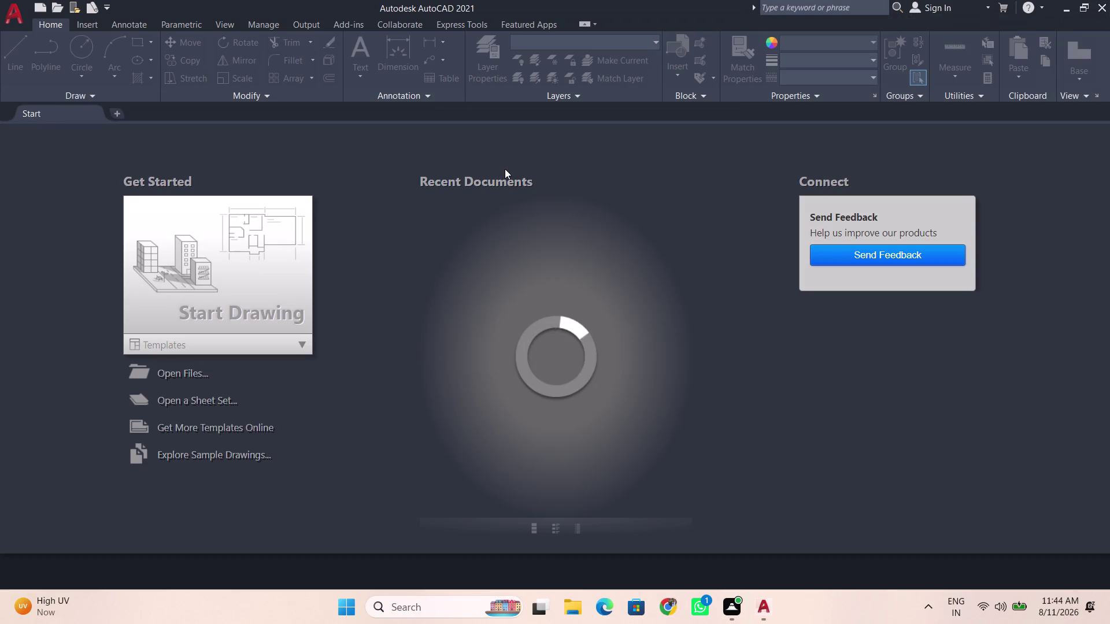
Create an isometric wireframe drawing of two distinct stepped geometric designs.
Open a blank drawing and cycle the isoplane through Top, Right and Left with F5.
double_click(224, 276)
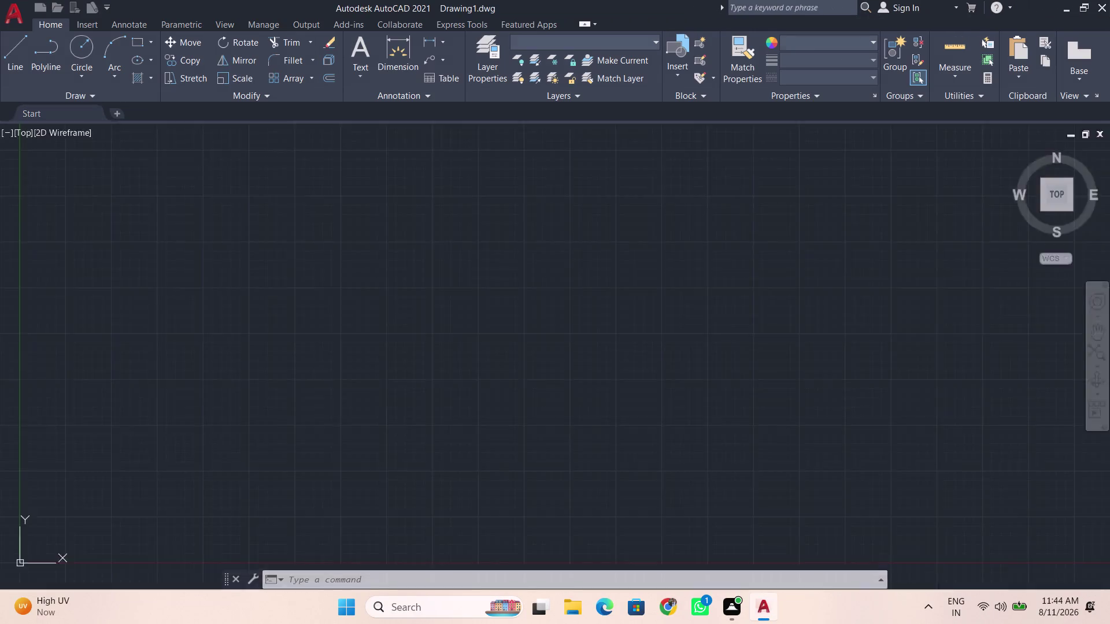
scroll(down, 3)
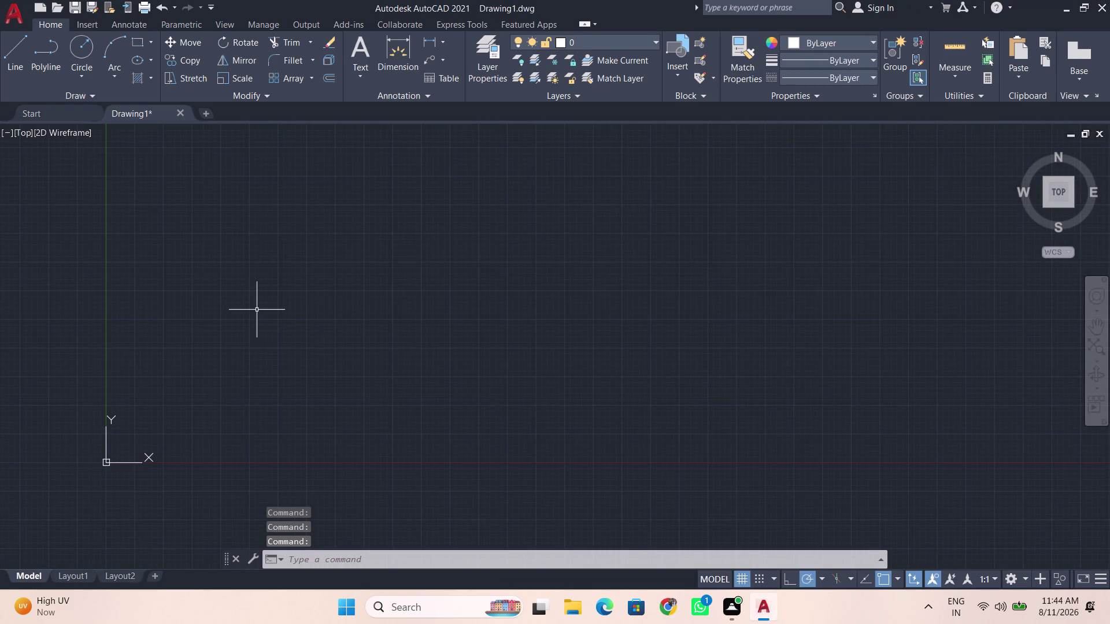
key(F5)
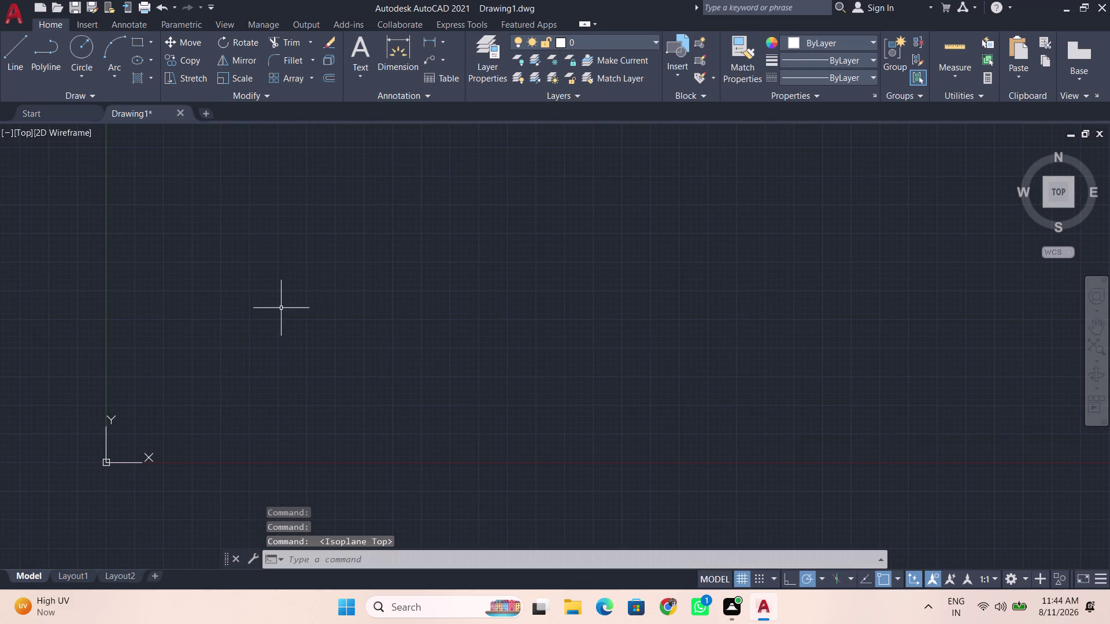
scroll(down, 3)
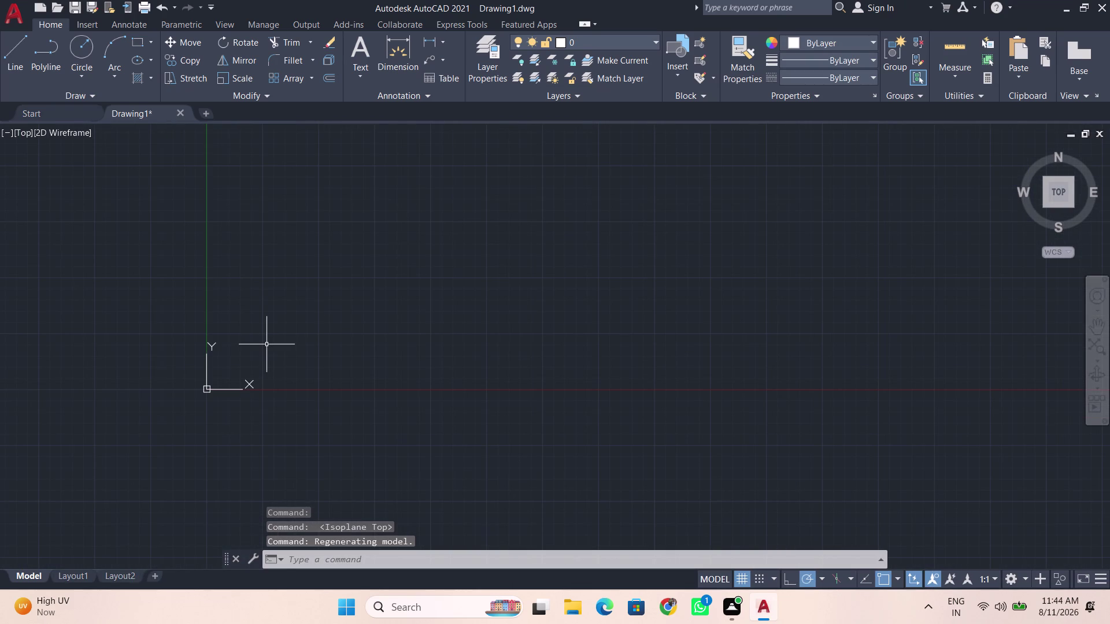
key(F5)
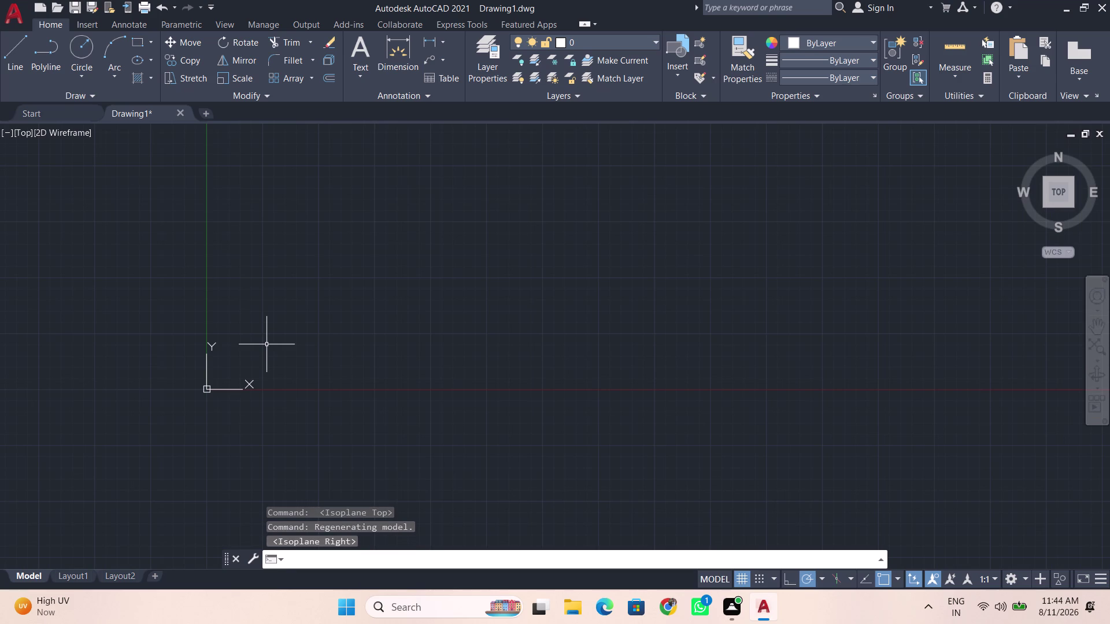
scroll(down, 3)
scroll(up, 3)
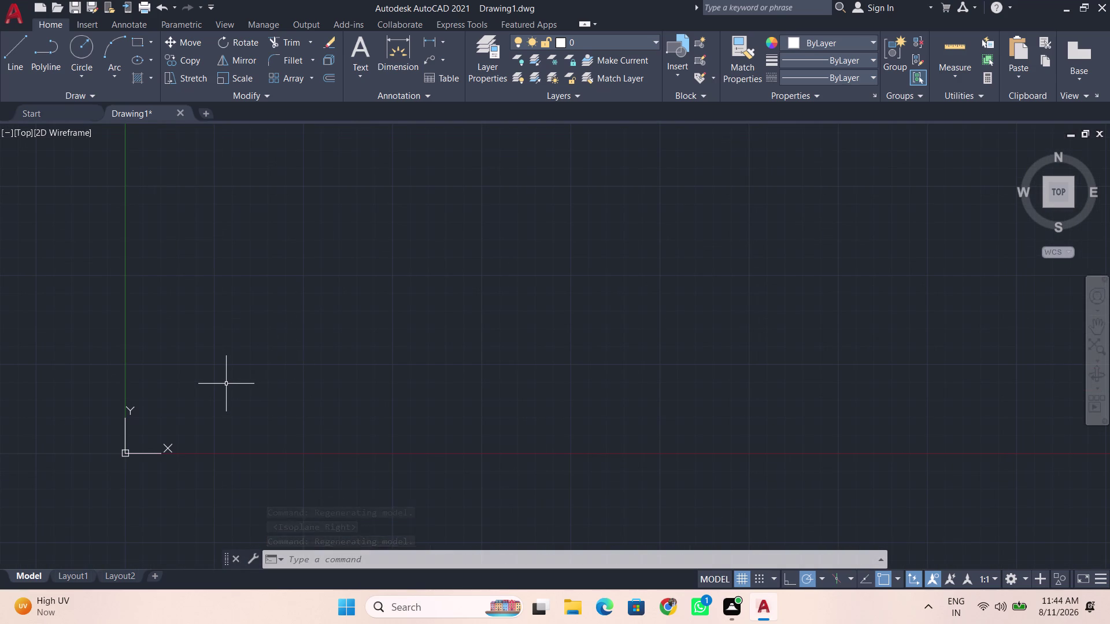
key(F5)
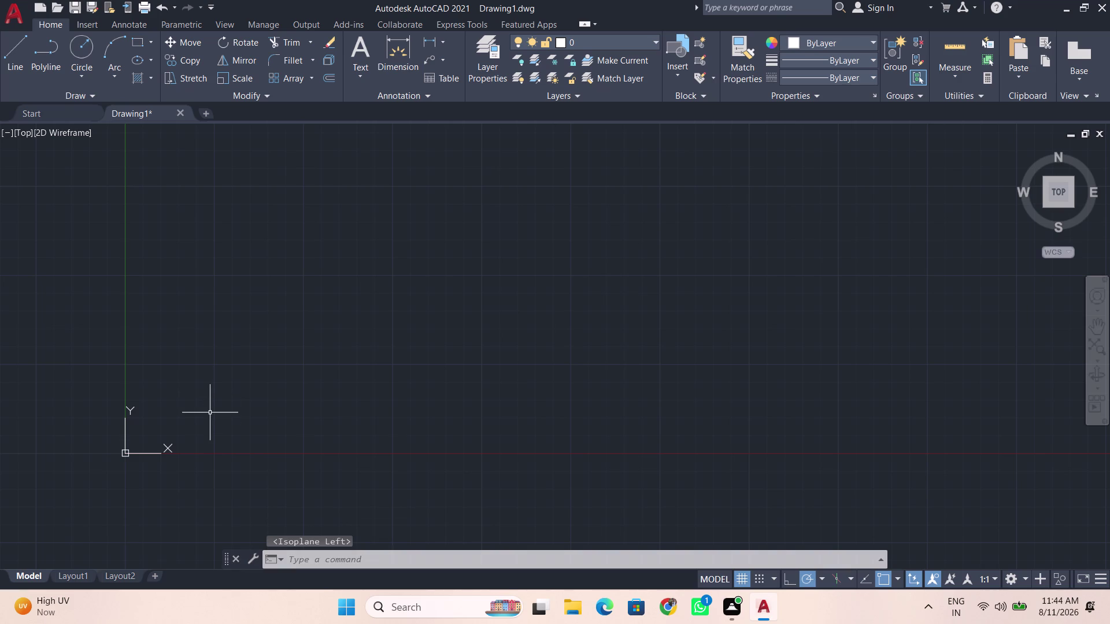
Start a trial line, turn Ortho on, cycle the isoplanes, then cancel the line.
key(l)
key(Return)
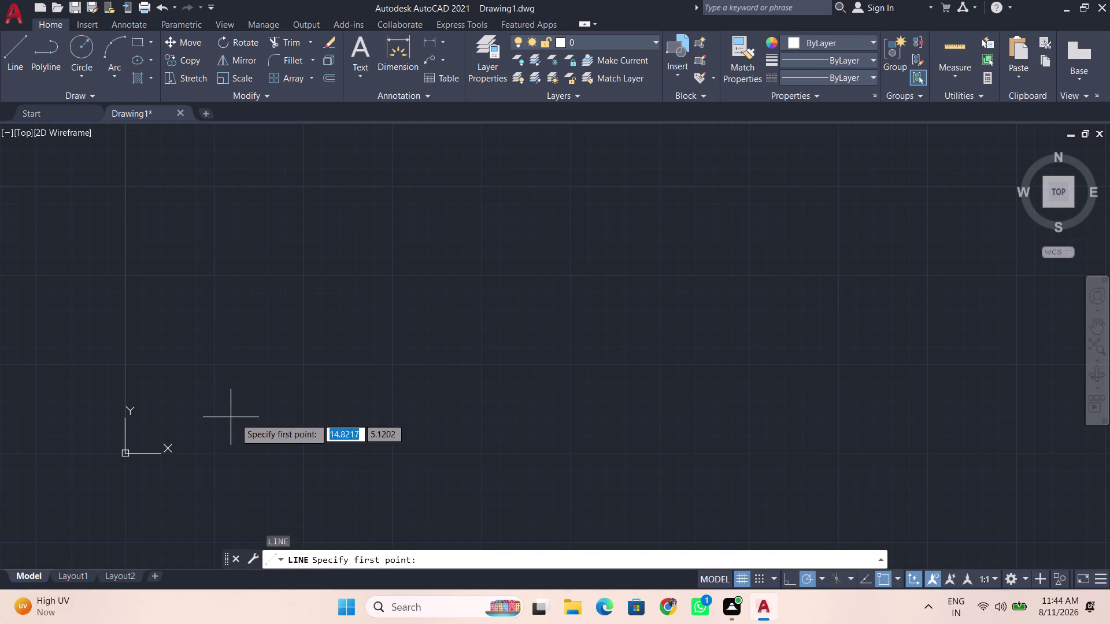
click(237, 384)
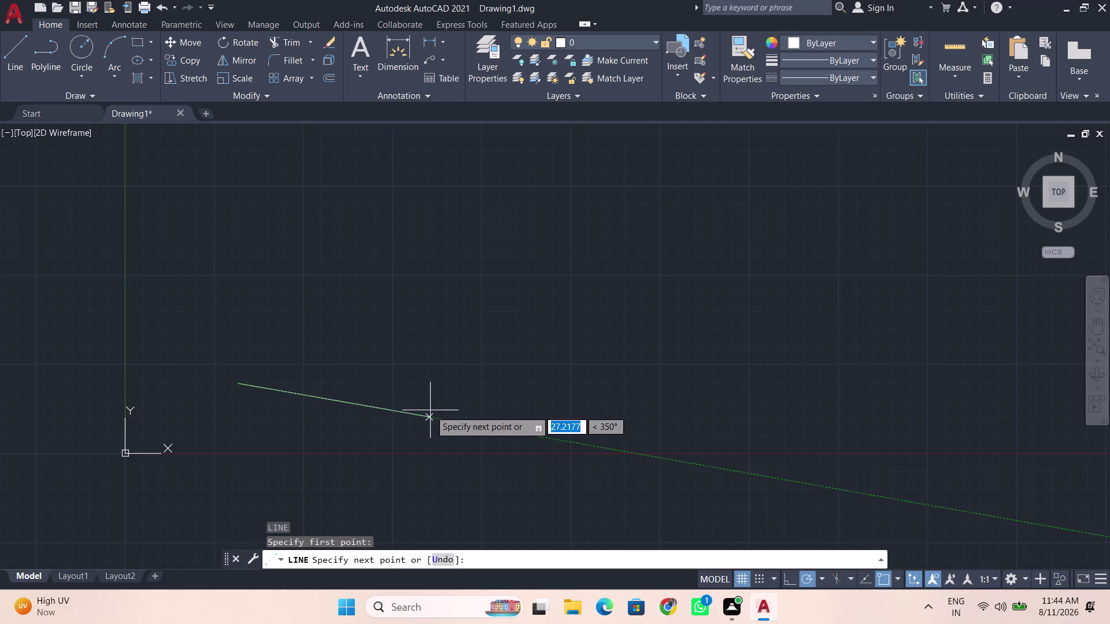
click(789, 577)
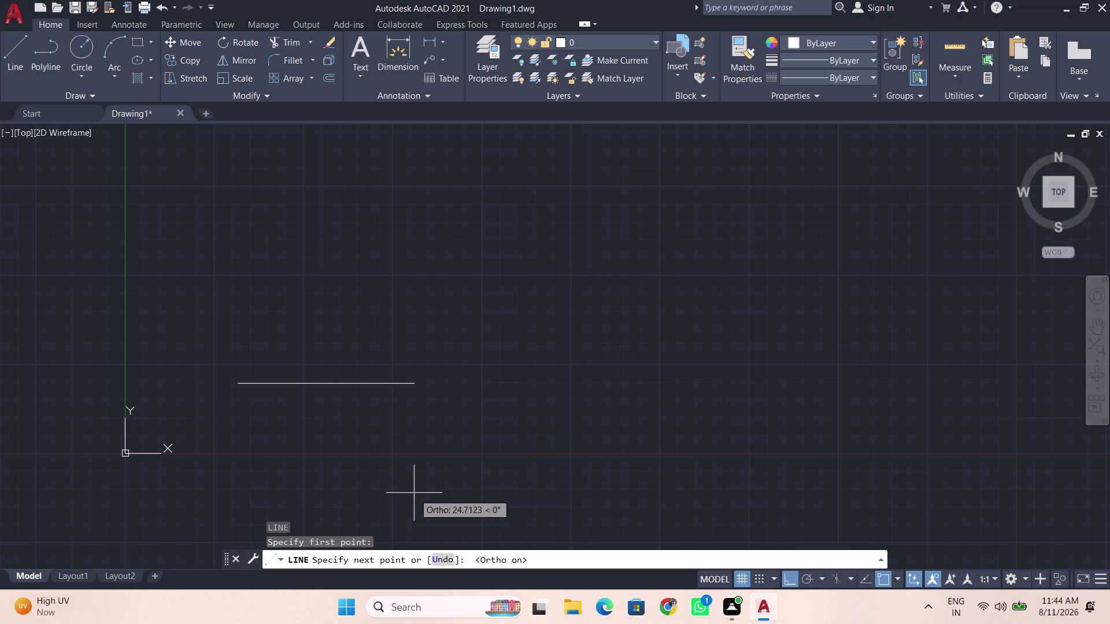
key(F5)
key(F5)
key(F5)
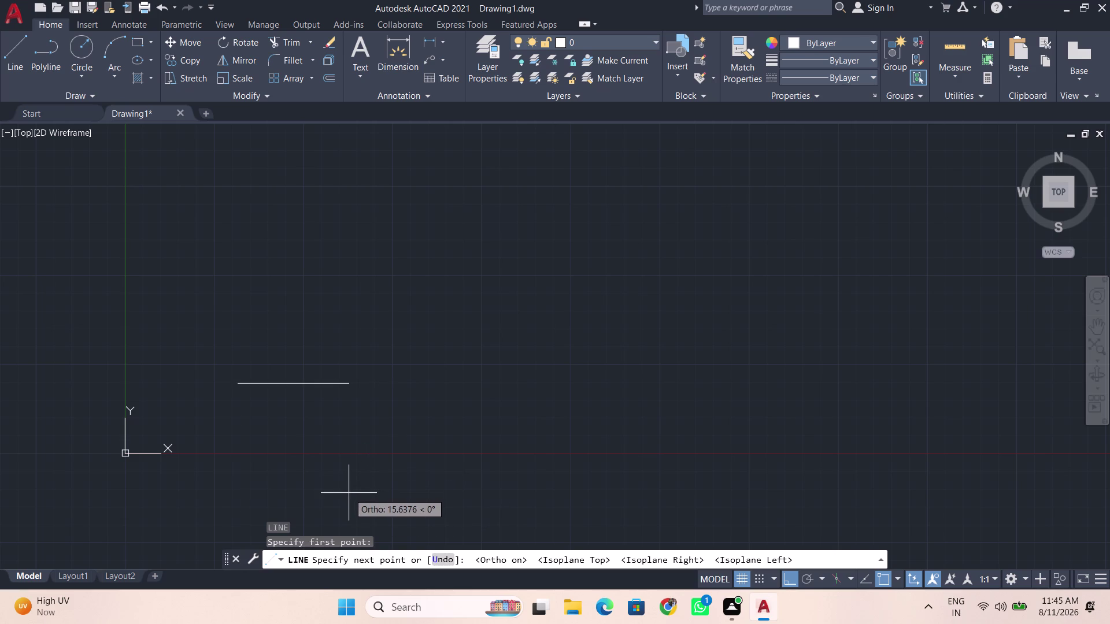
key(Escape)
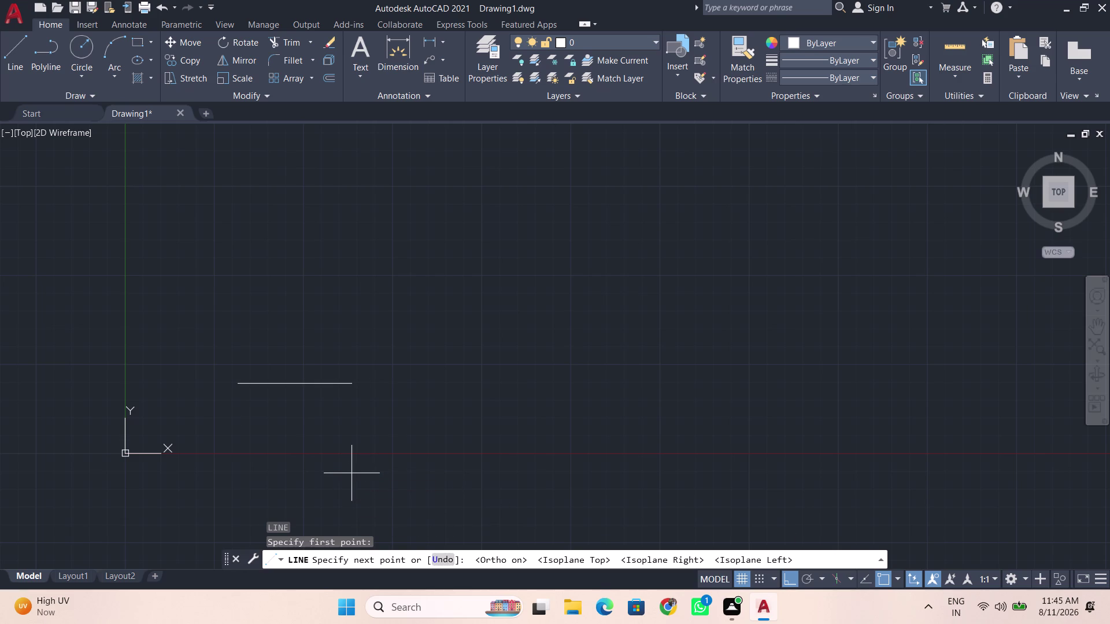
scroll(down, 3)
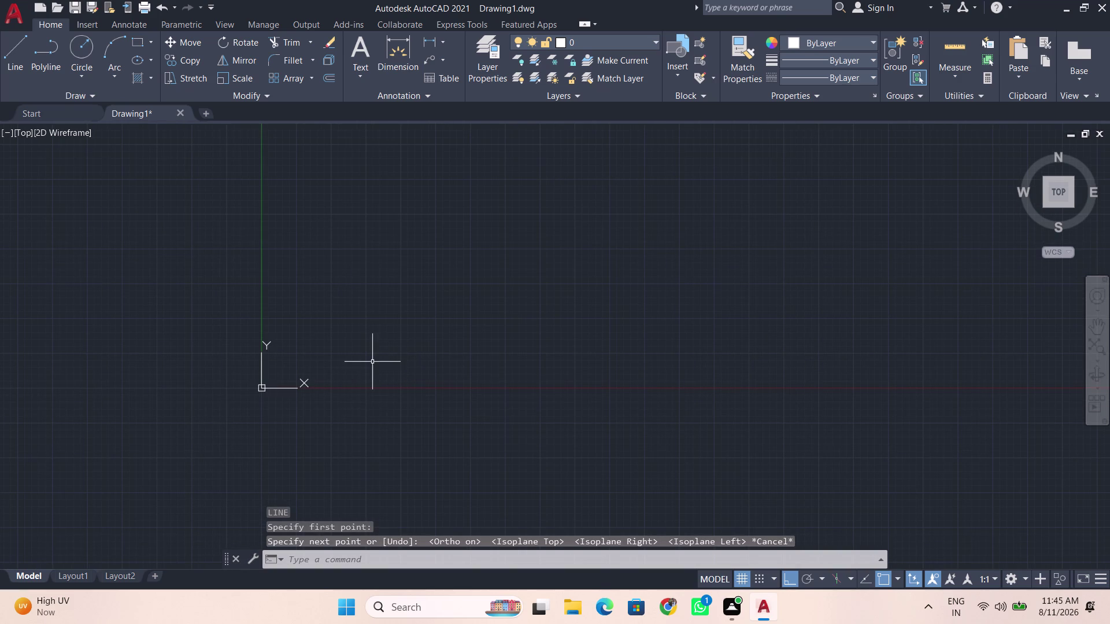
Set the isodraft plane to Isoplane Top from the status bar.
middle_drag(368, 359, 263, 392)
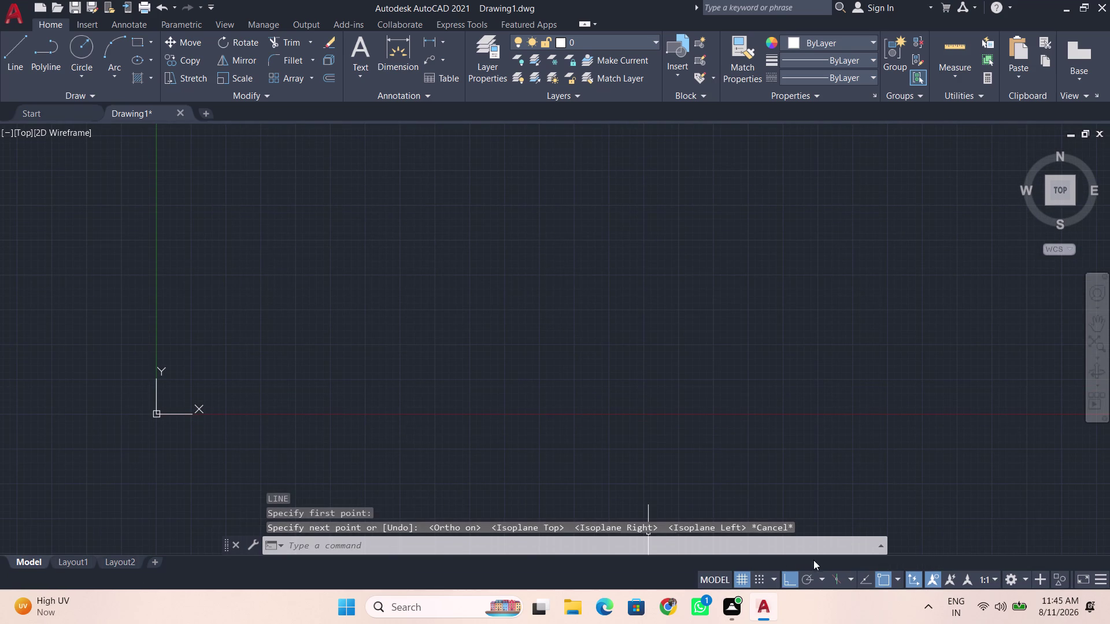
click(849, 576)
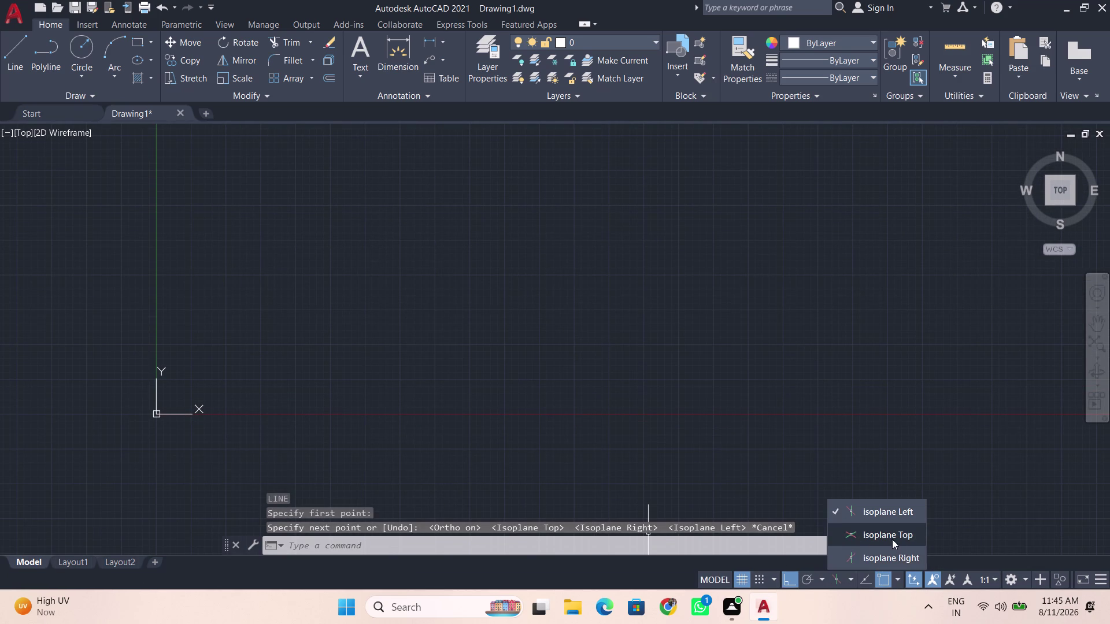
click(903, 505)
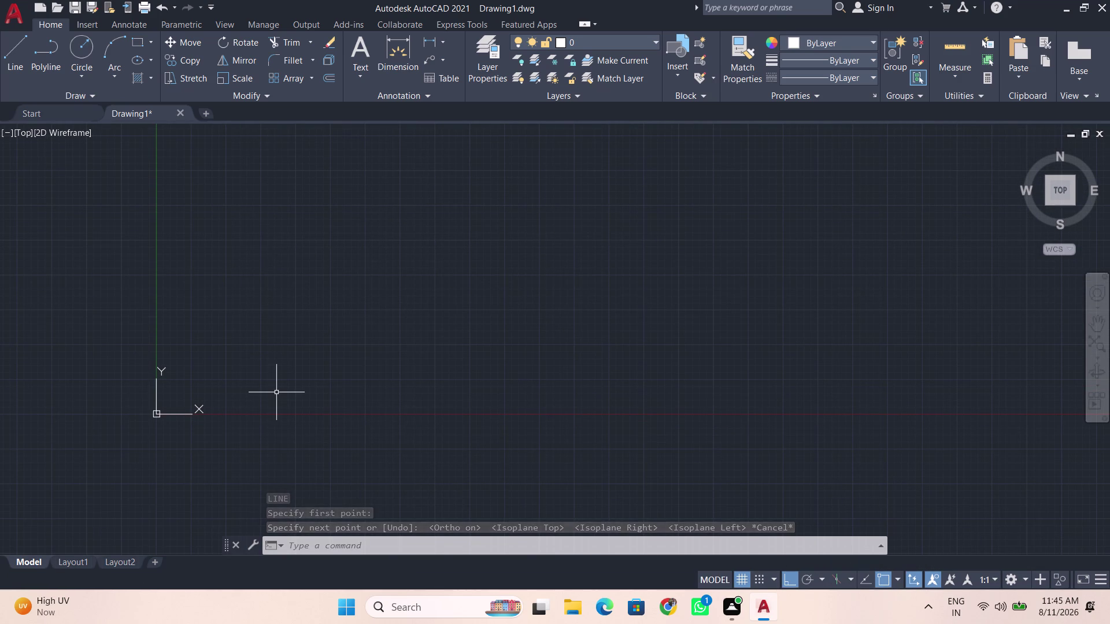
middle_drag(276, 392, 405, 385)
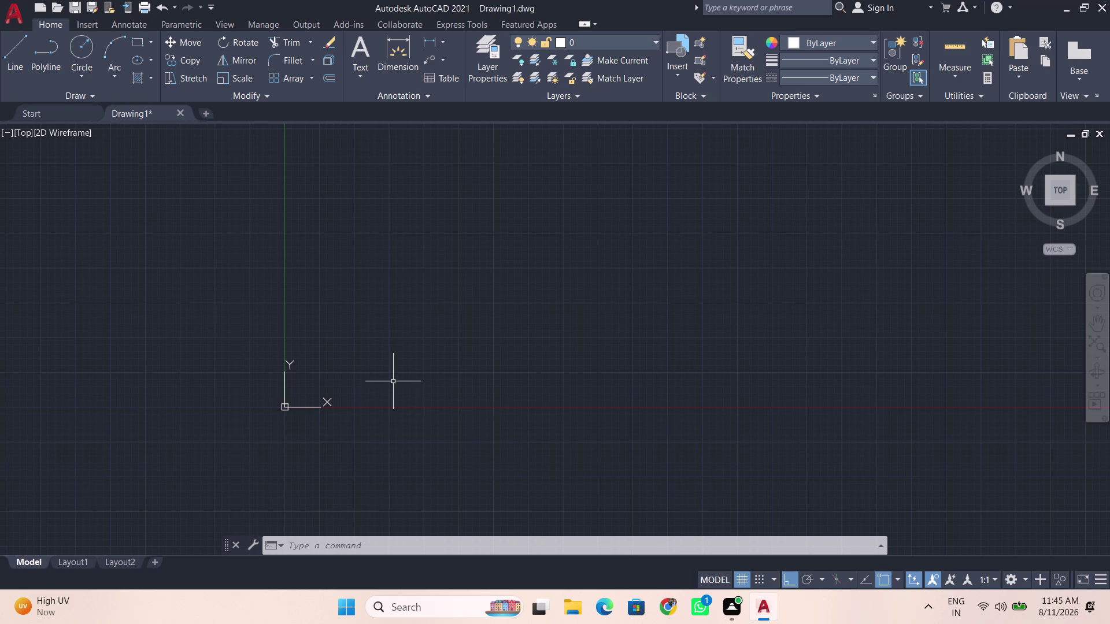
scroll(down, 3)
scroll(up, 3)
Start a line at a point above the origin with Ortho turned off.
key(l)
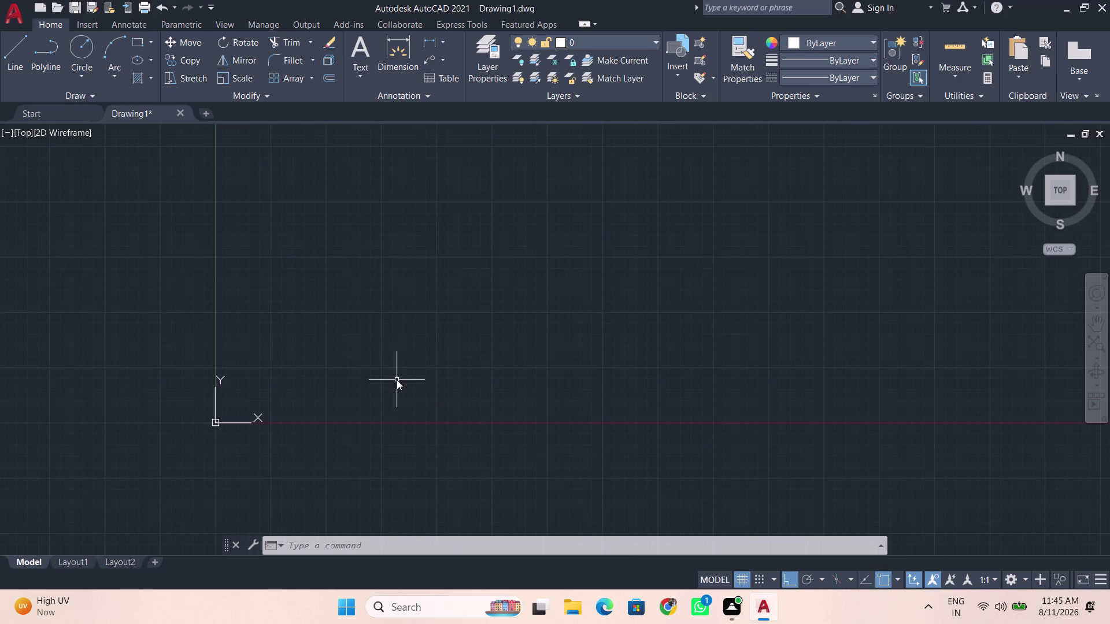
key(Return)
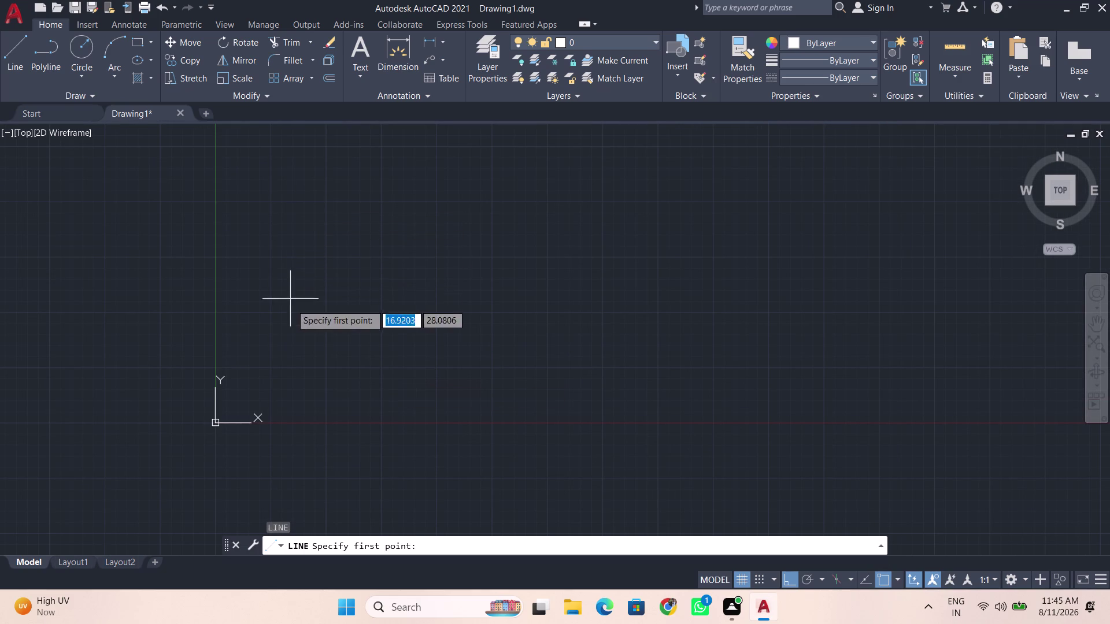
click(293, 309)
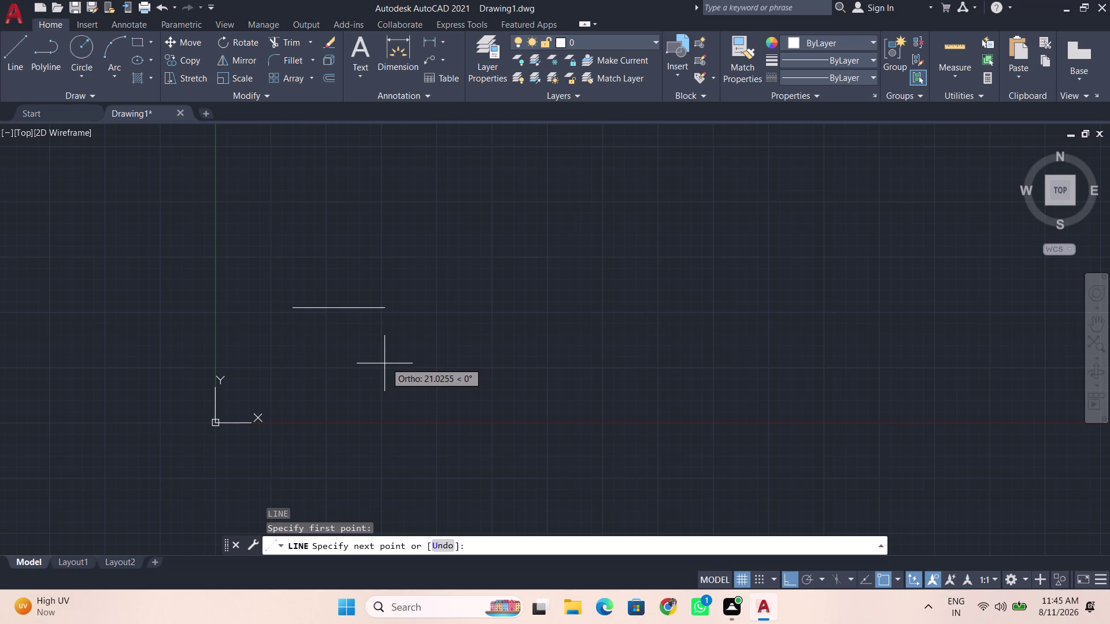
key(F8)
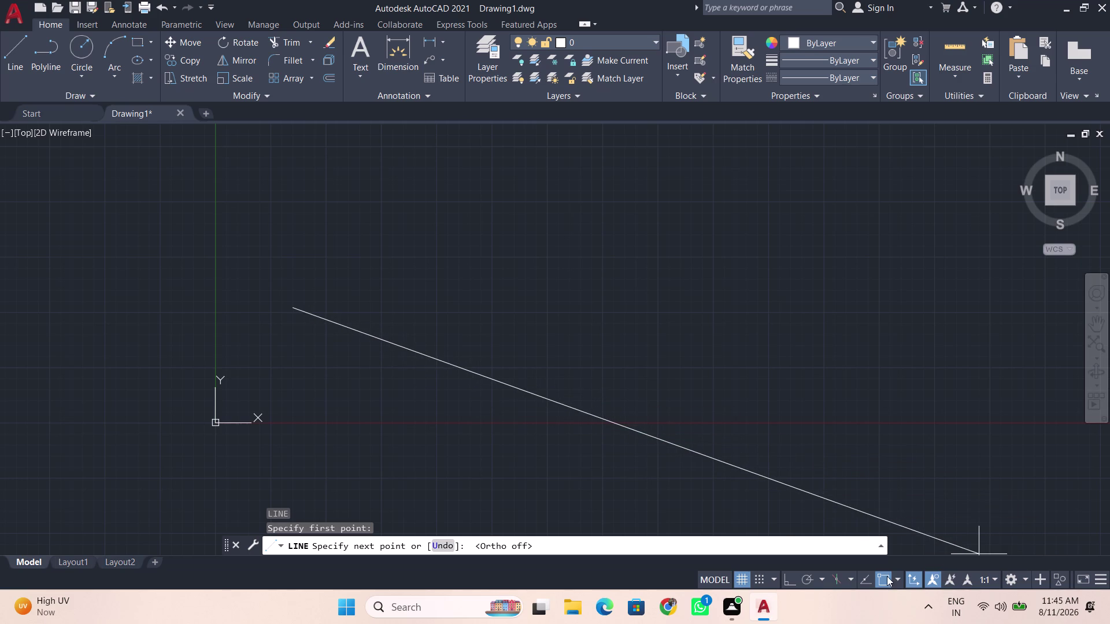
click(851, 580)
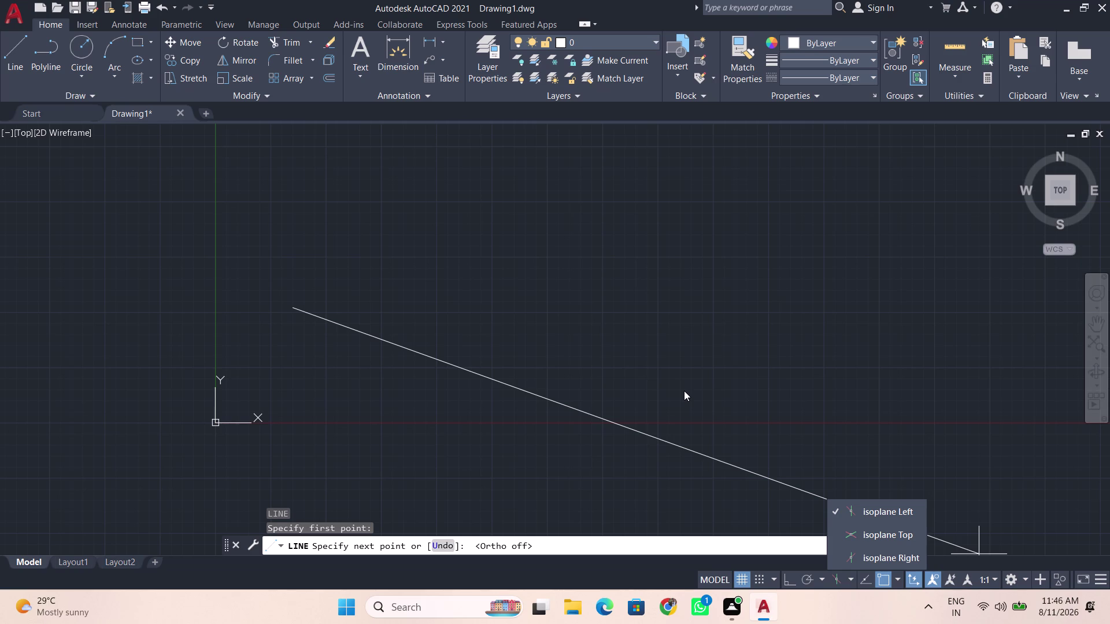
Cancel the unfinished line so no command is running.
key(space)
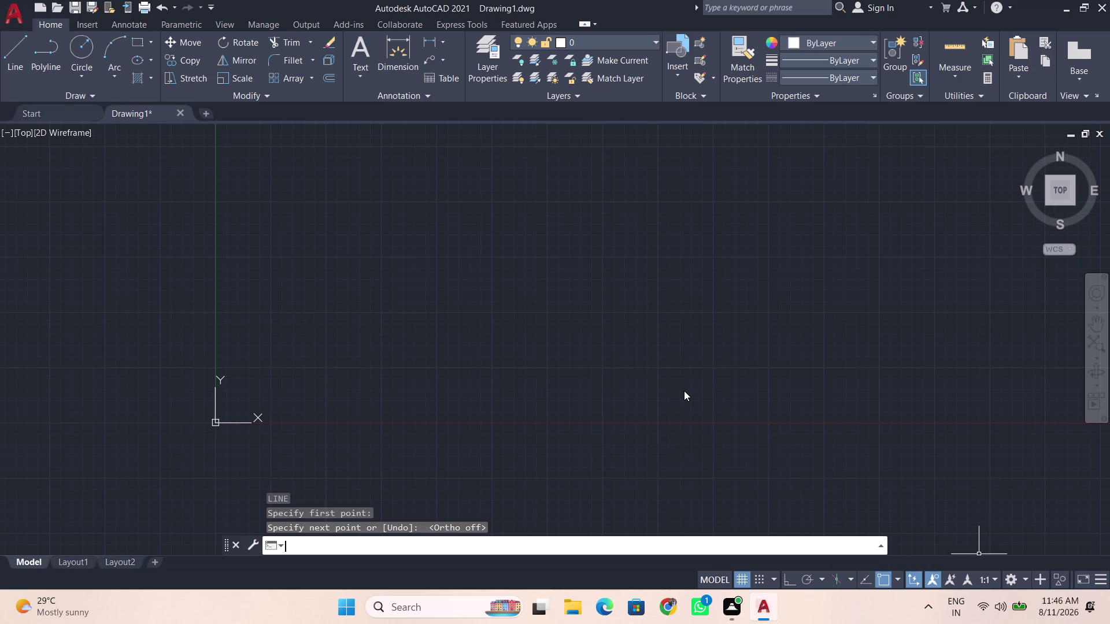
Run ISODRAFT and choose the Left isoplane option.
key(i)
text(s)
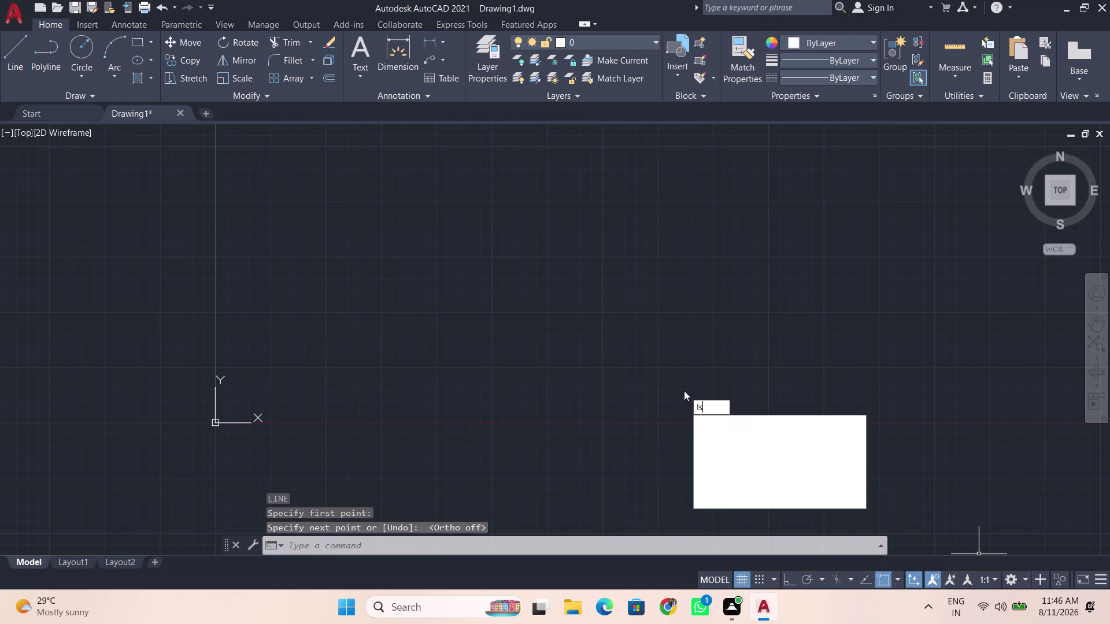
text(o)
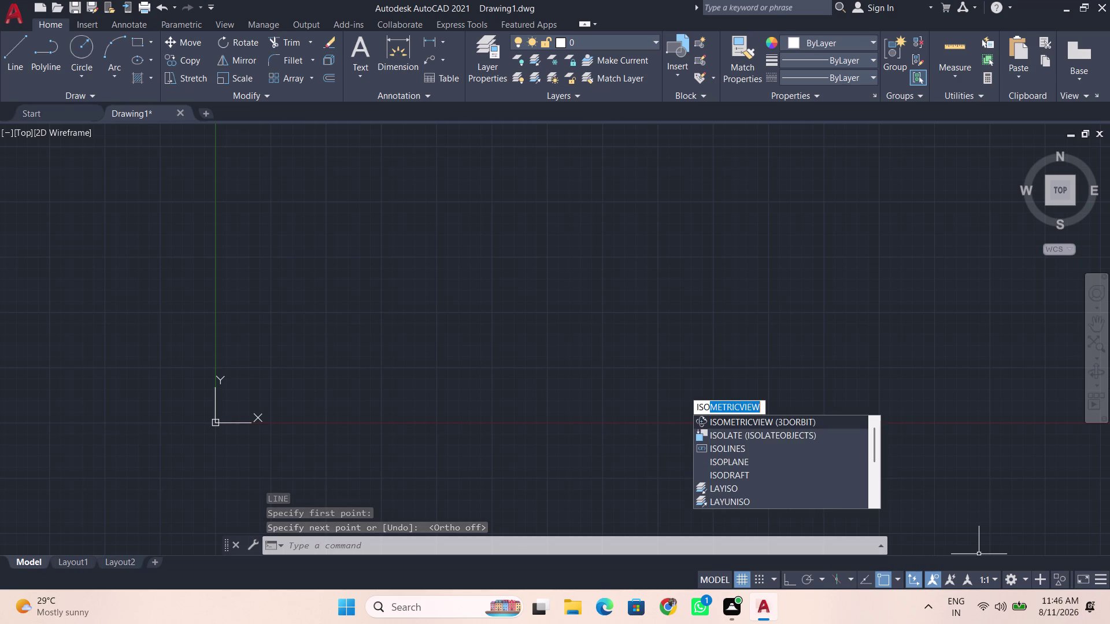
text(dr)
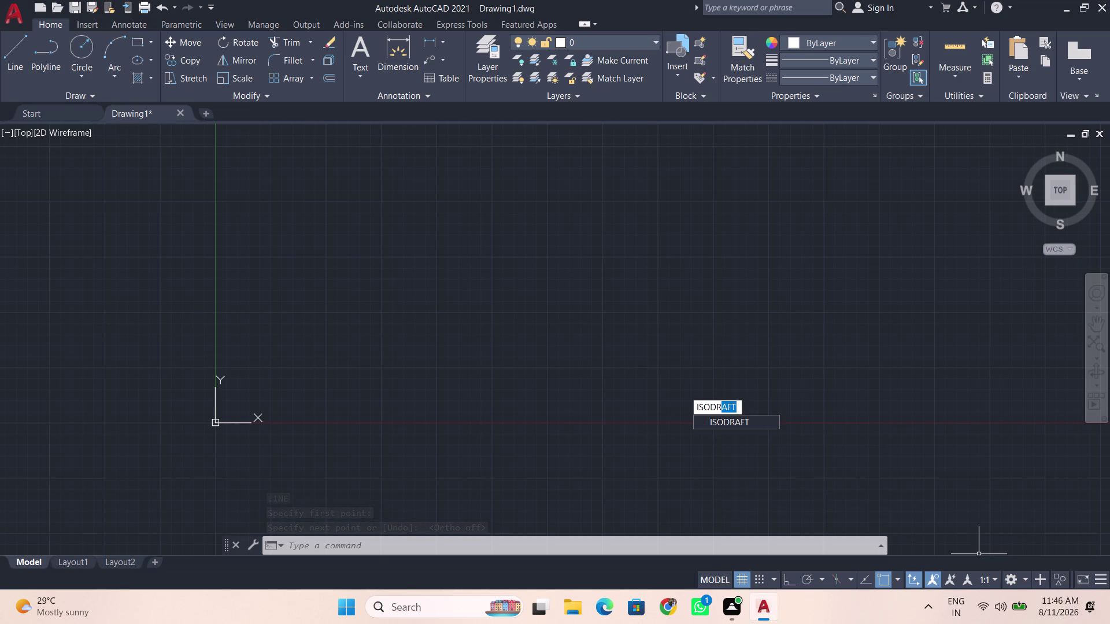
key(Return)
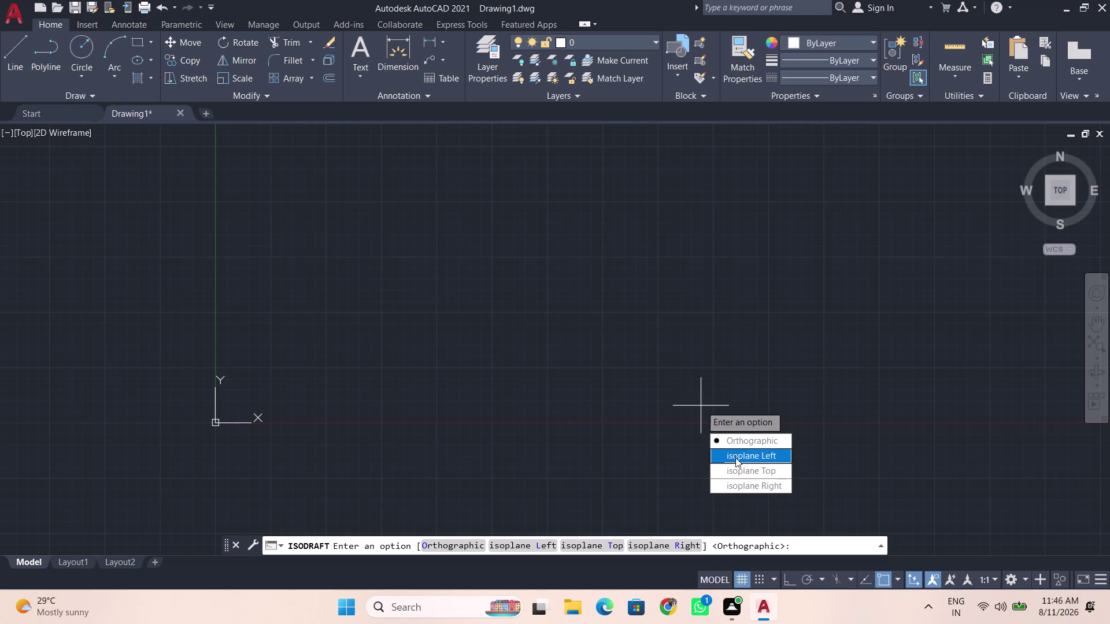
drag(735, 459, 701, 406)
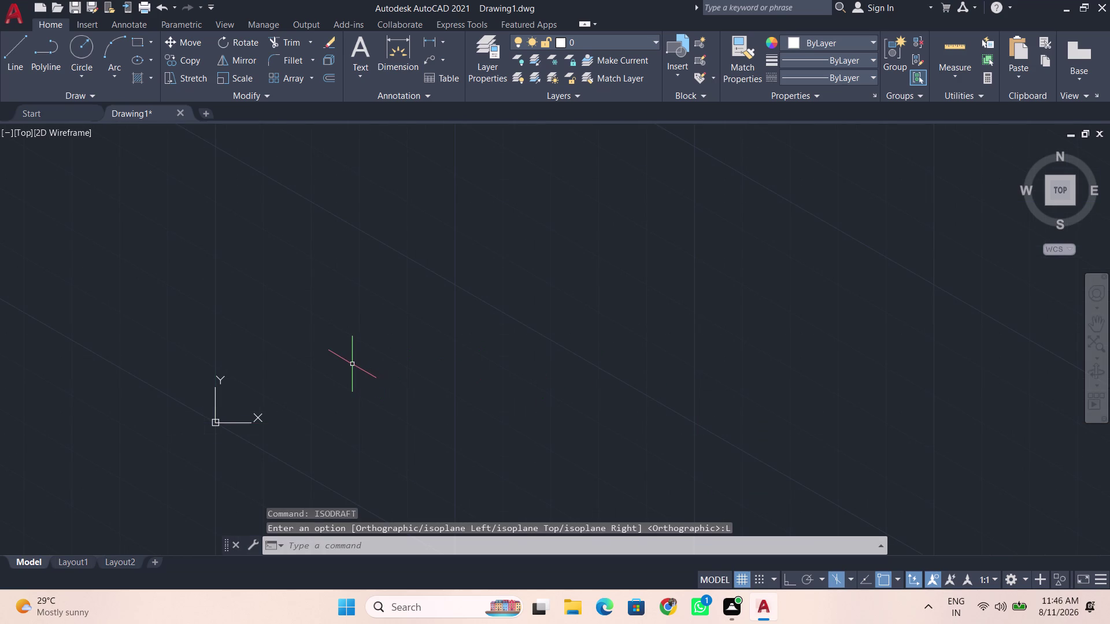
Draw connected isometric edges of 55 and 35, switch to Isoplane Top, and end LINE.
key(l)
key(Return)
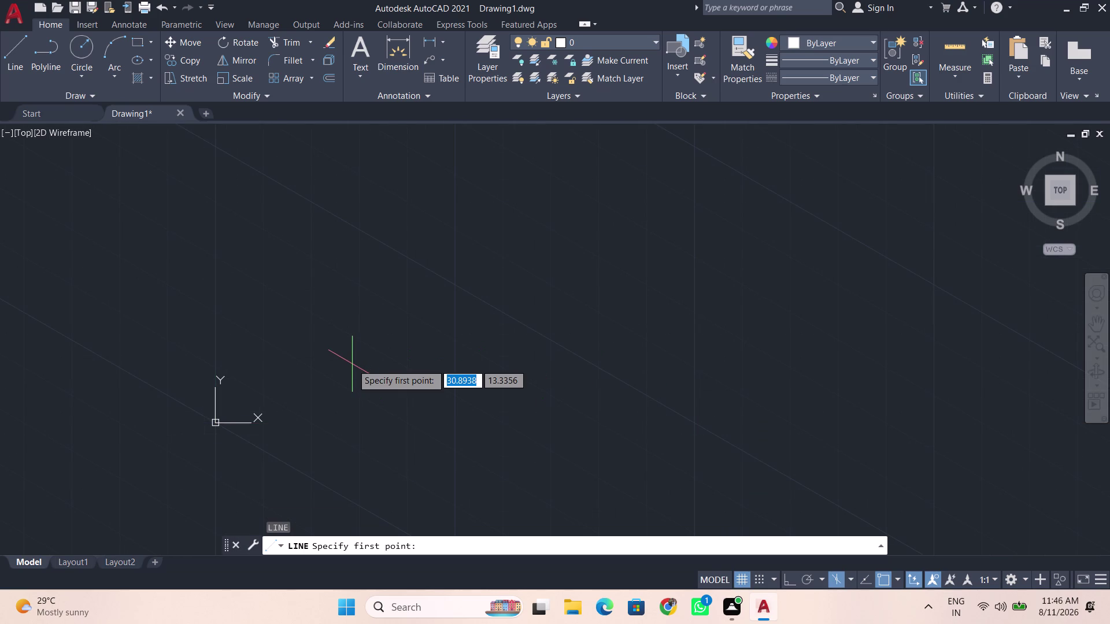
click(244, 335)
key(BackSpace)
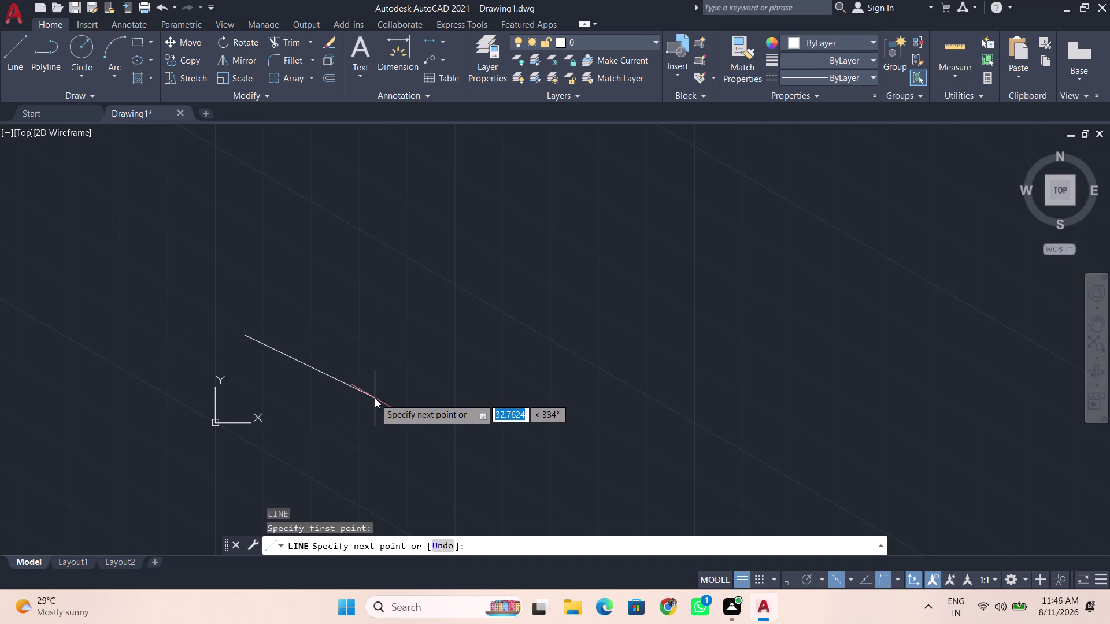
text(55)
key(Return)
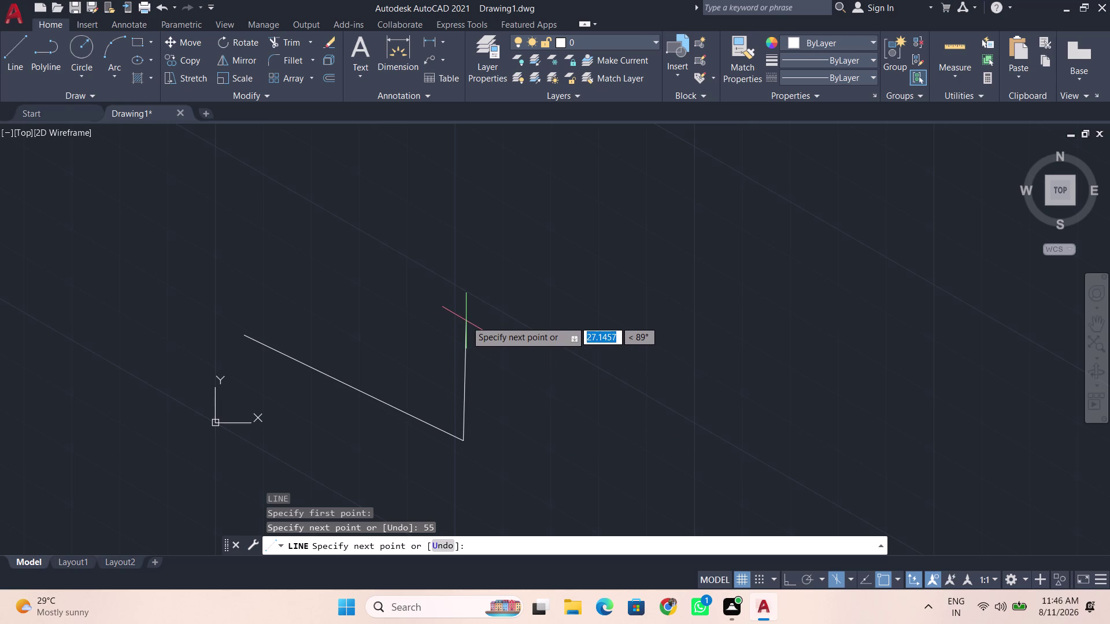
key(BackSpace)
text(35)
key(Return)
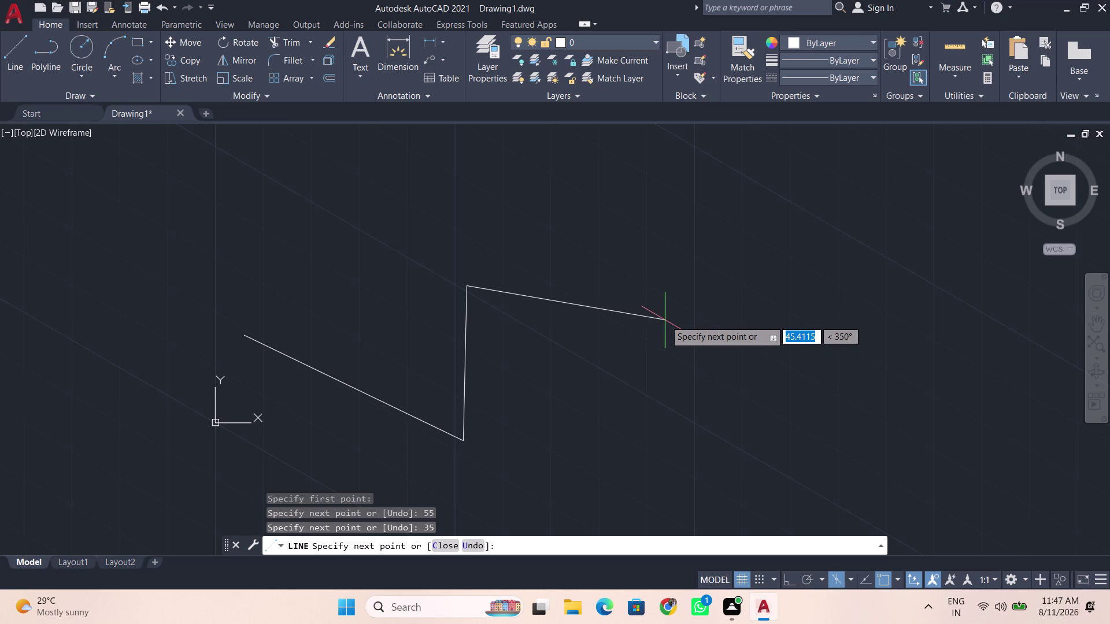
key(F5)
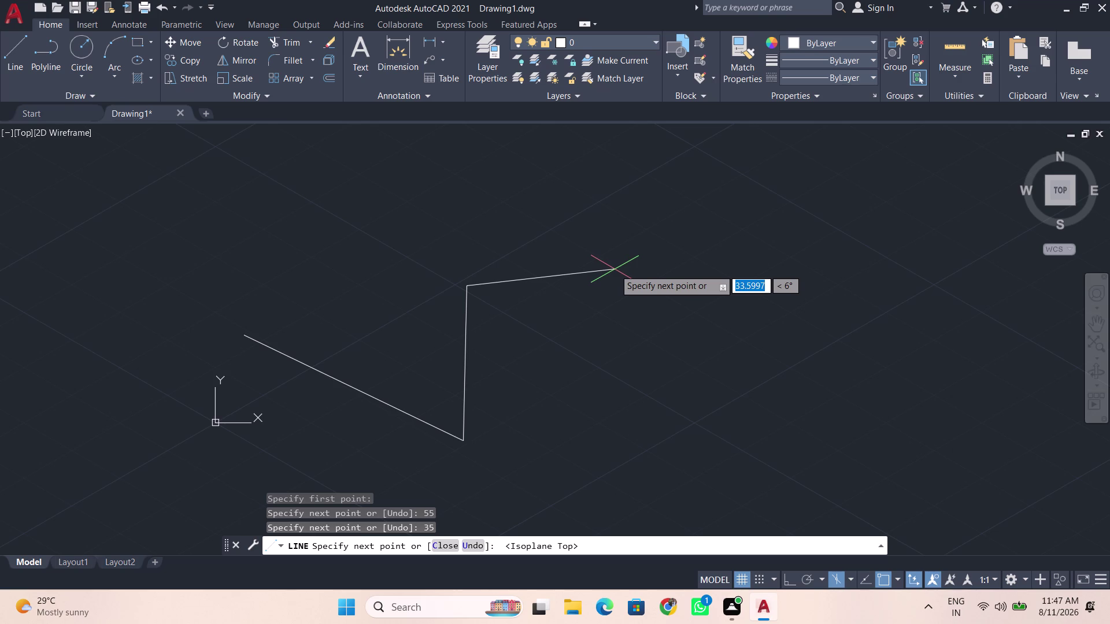
key(space)
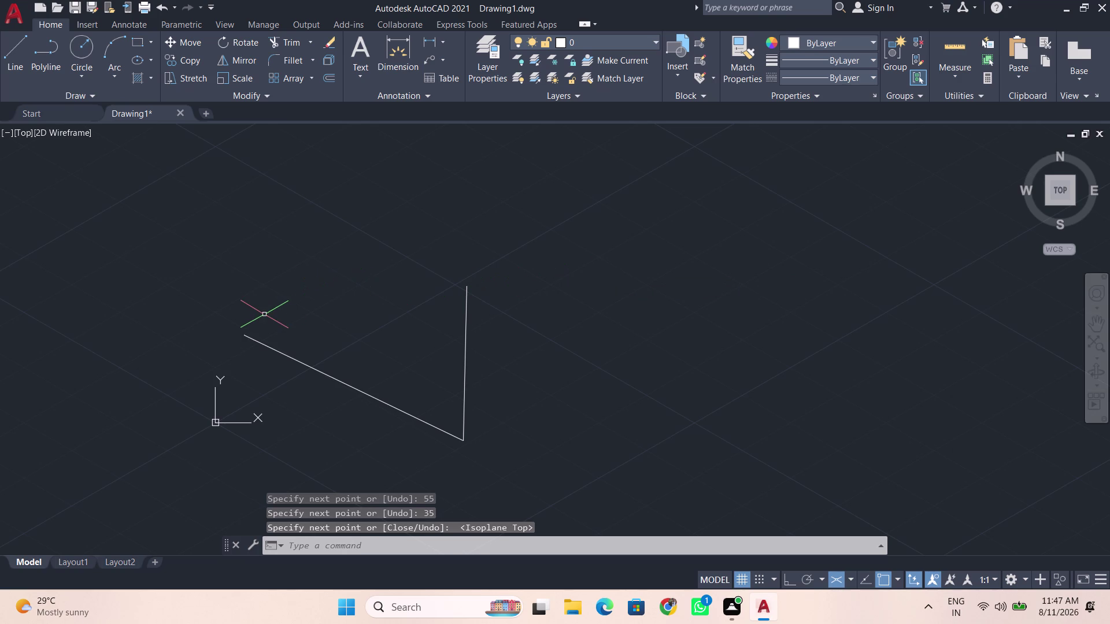
Cycle to Isoplane Left and draw an 80-unit vertical edge from the base's left end.
key(F5)
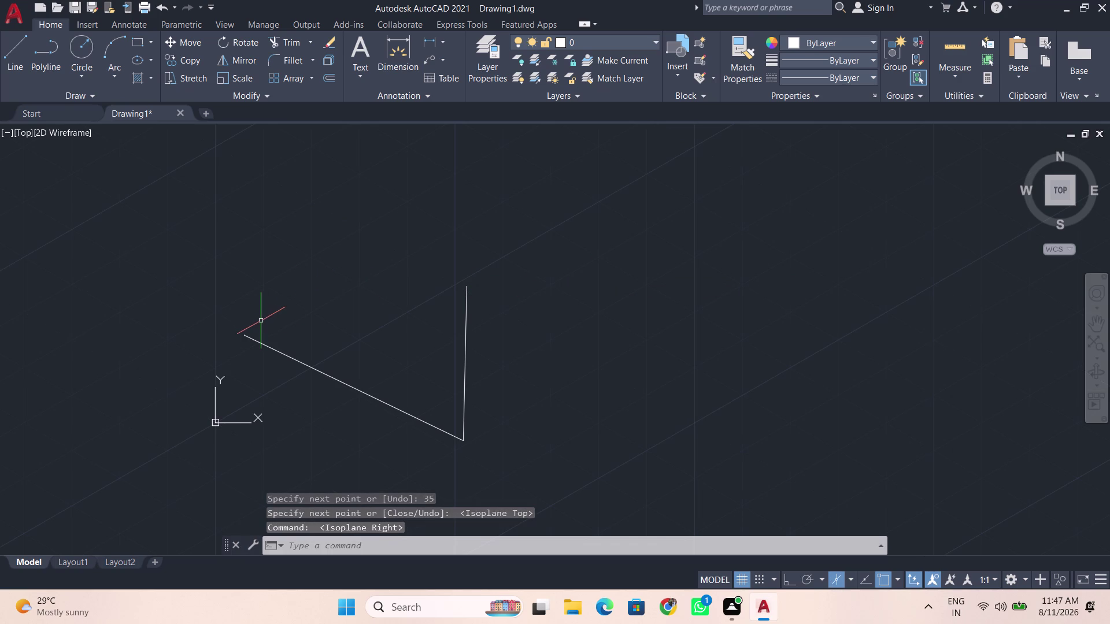
key(F5)
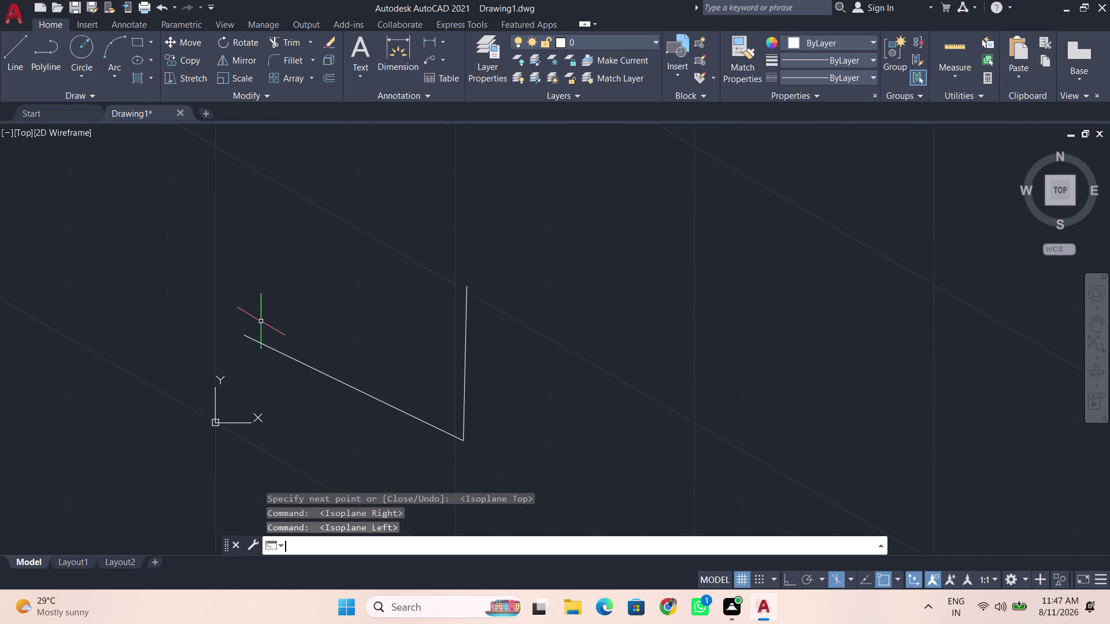
key(l)
key(Return)
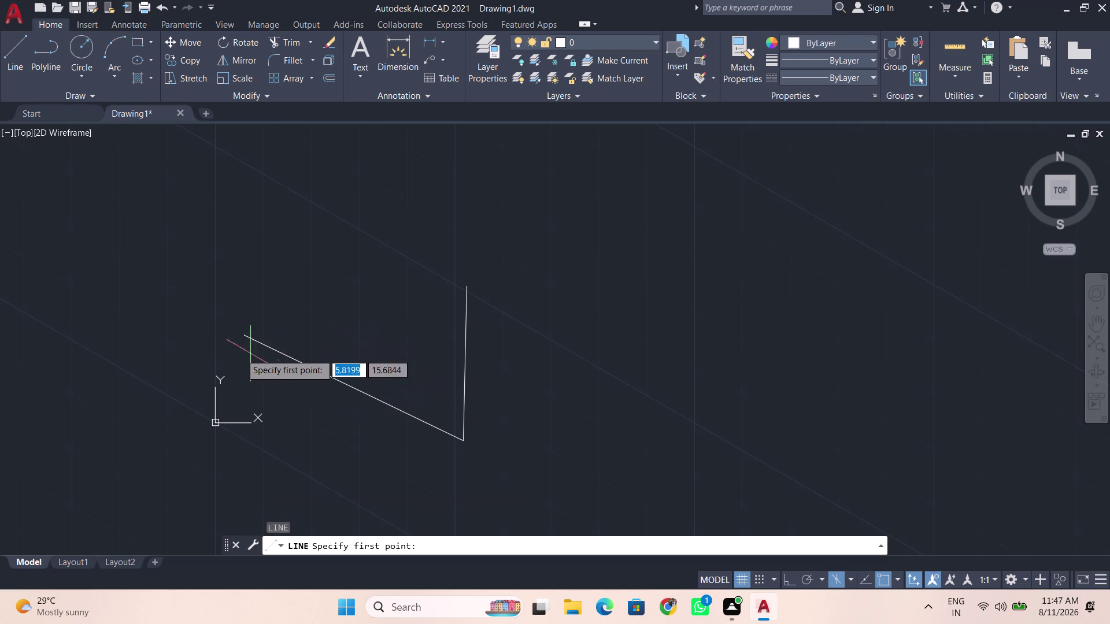
click(247, 339)
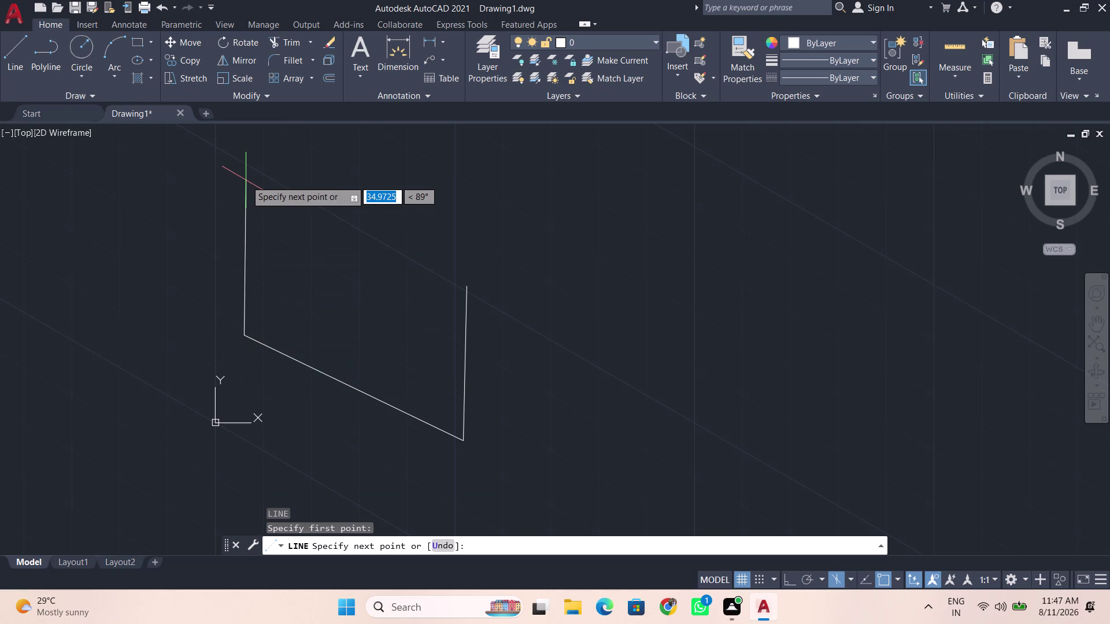
scroll(down, 3)
key(BackSpace)
text(8)
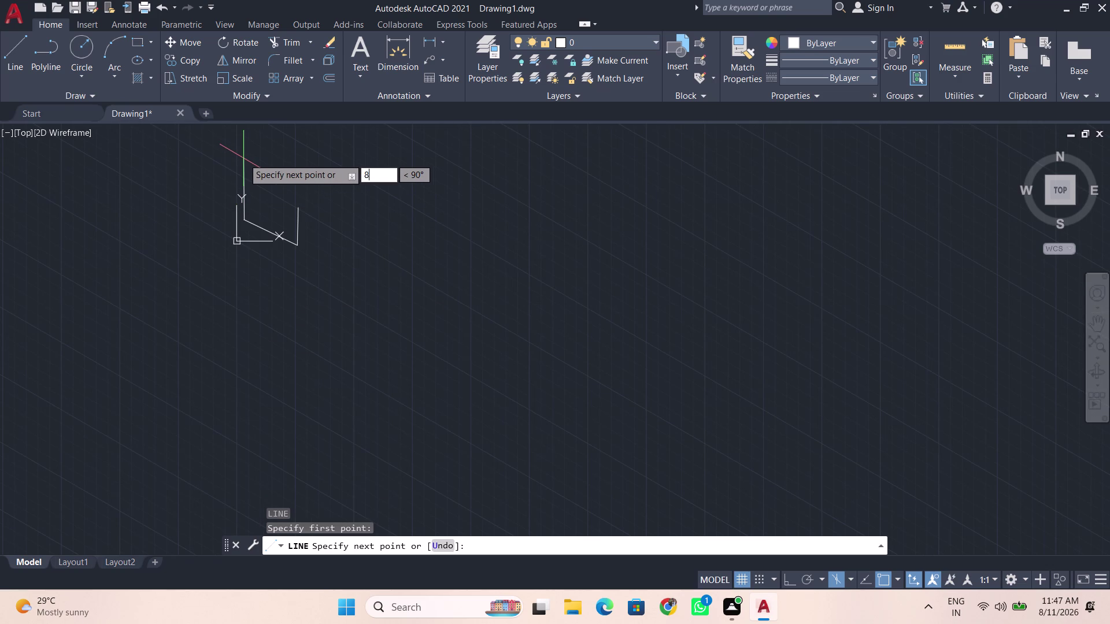
text(0)
key(Return)
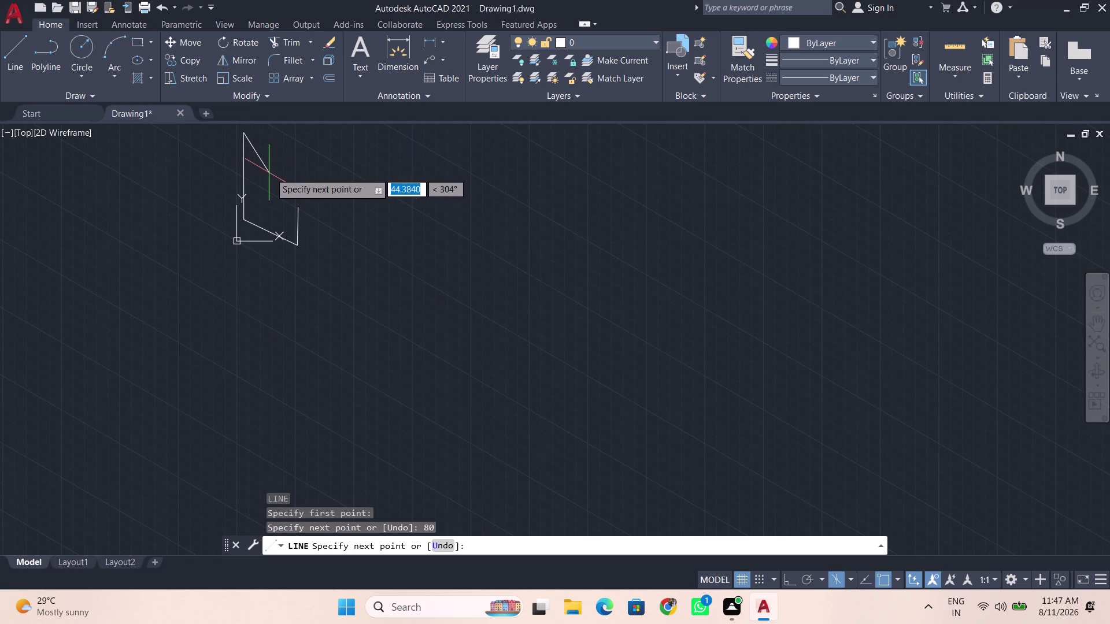
Turn Ortho on and end the line command.
middle_drag(265, 102, 360, 295)
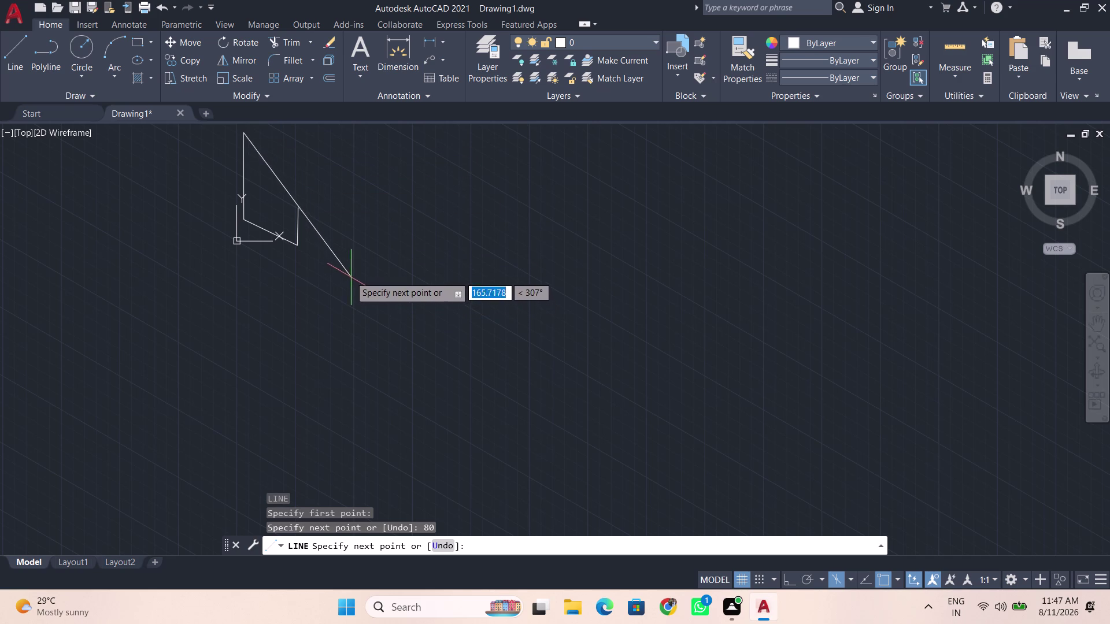
middle_drag(284, 155, 381, 352)
scroll(up, 3)
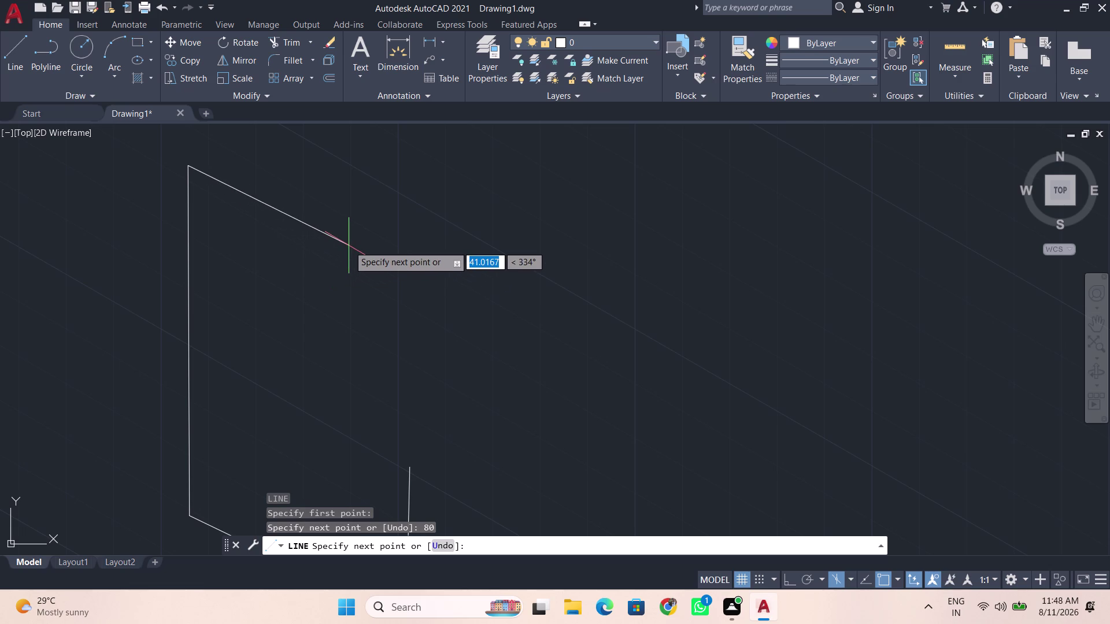
key(F8)
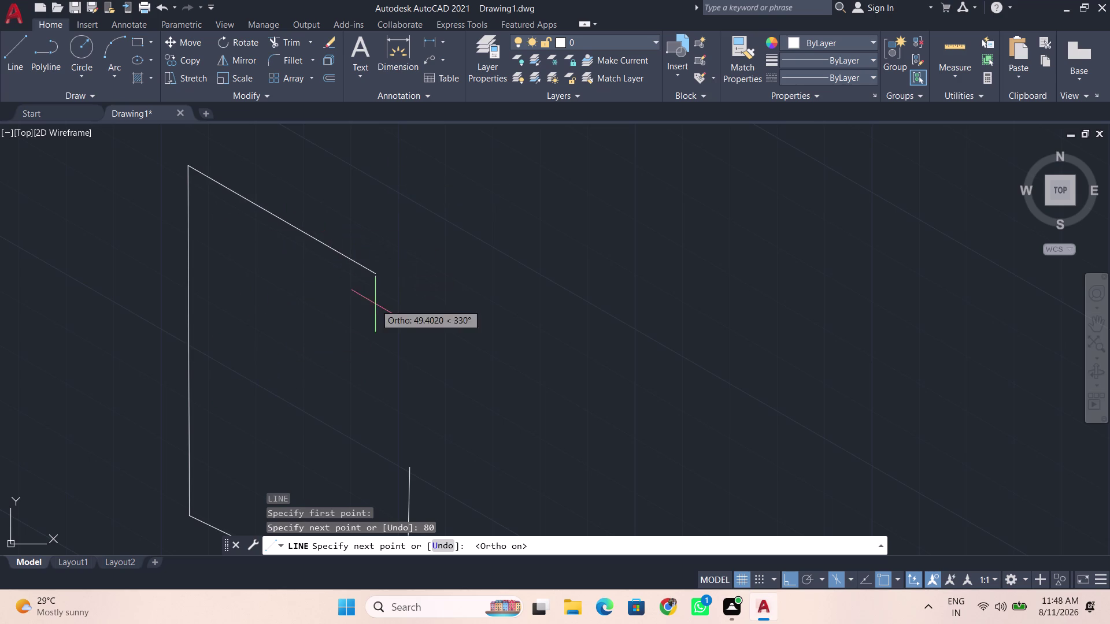
scroll(down, 3)
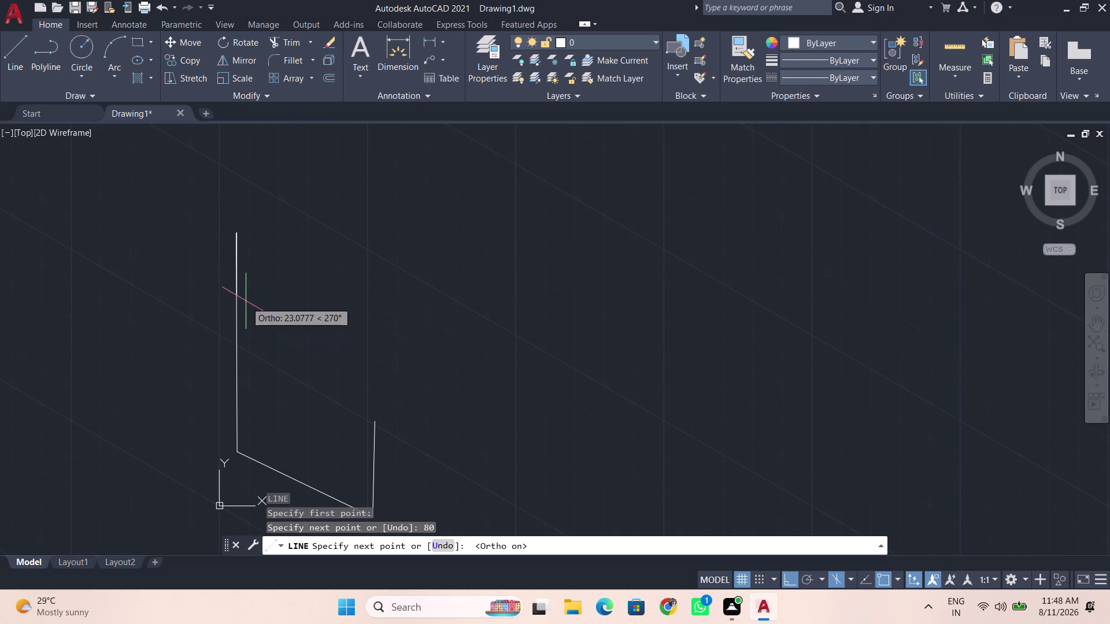
key(space)
click(155, 198)
Window-select the three outline lines and delete them.
click(549, 579)
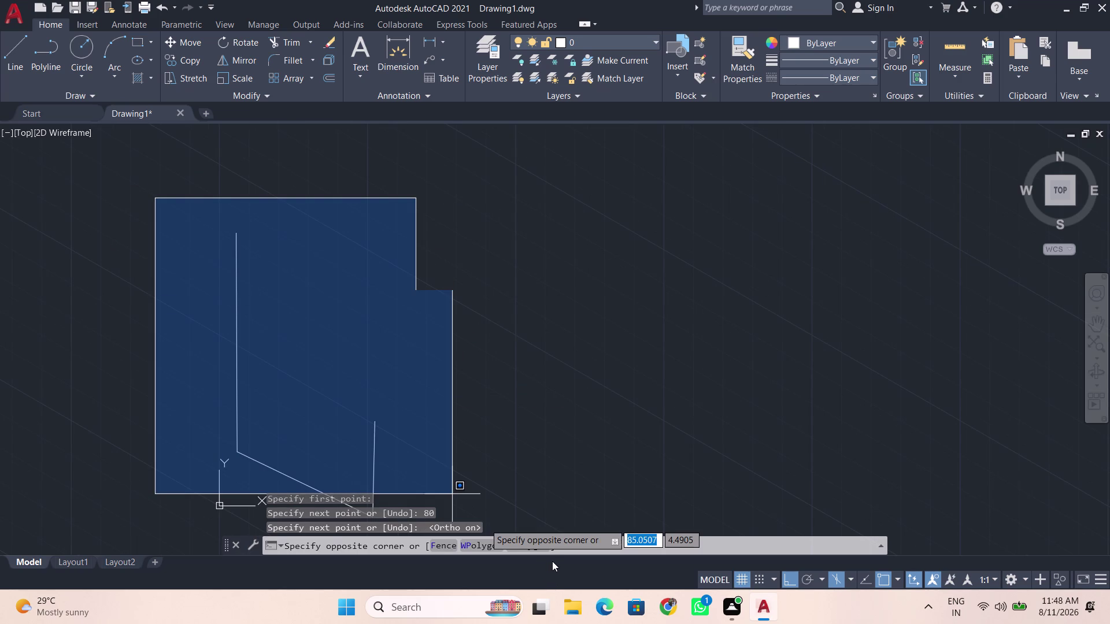
key(Delete)
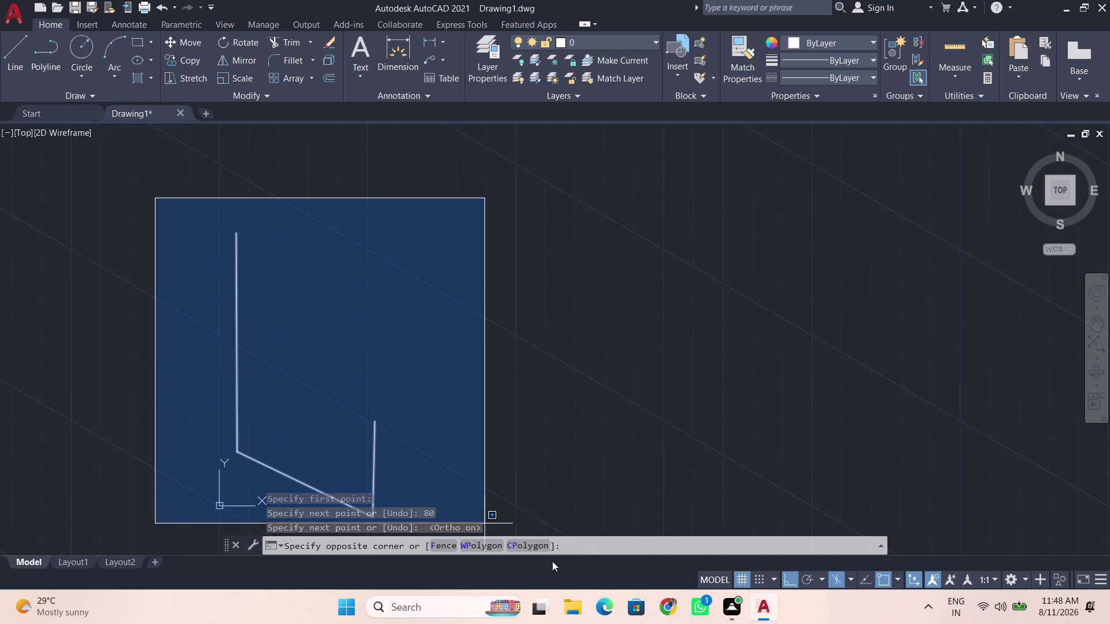
scroll(down, 3)
click(516, 525)
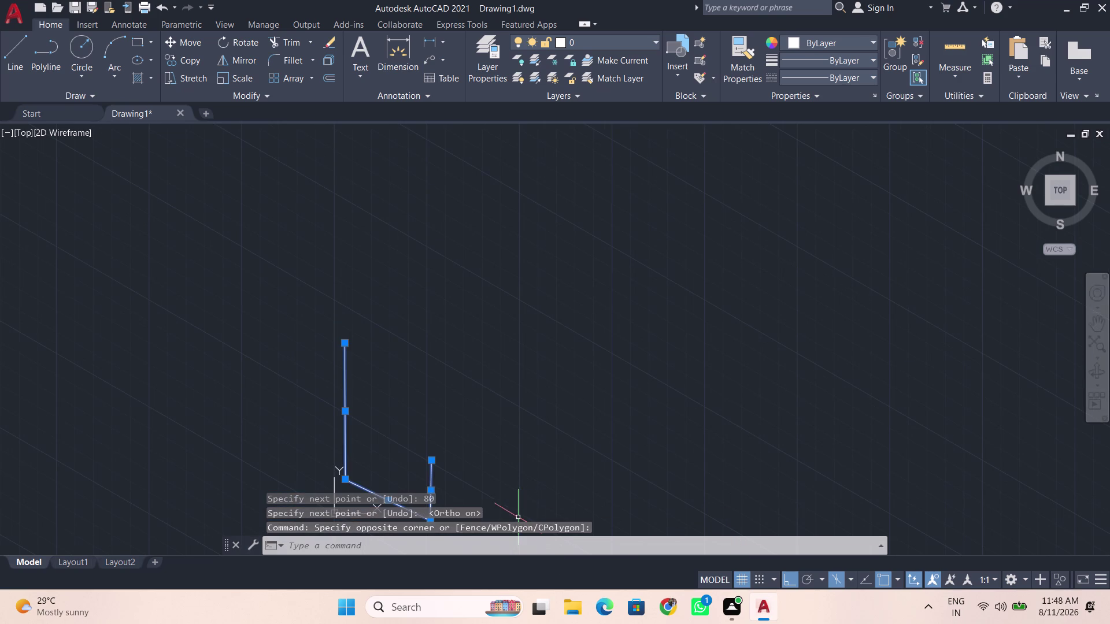
key(Delete)
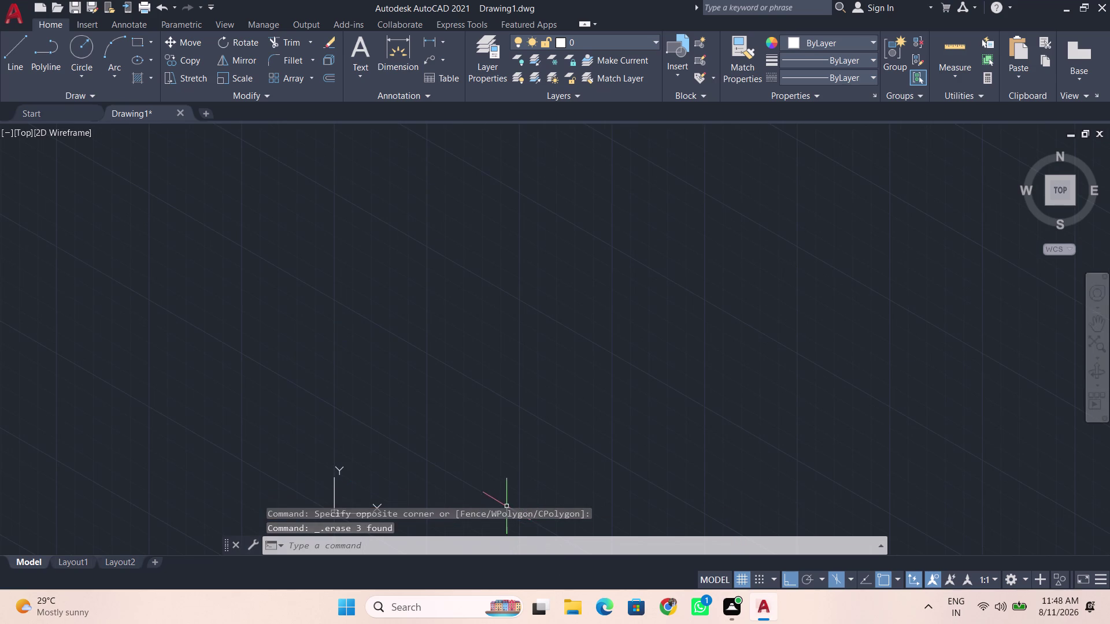
scroll(down, 3)
middle_drag(420, 437, 389, 372)
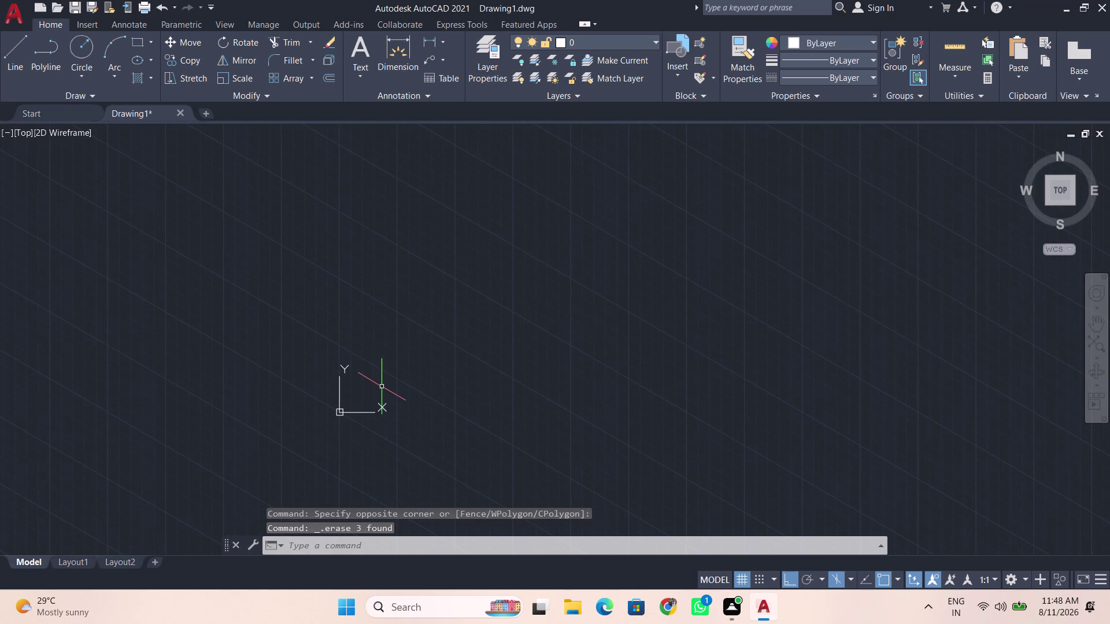
Start a line at a new point and draw the 55-unit slanted bottom edge at 330°.
key(l)
key(Return)
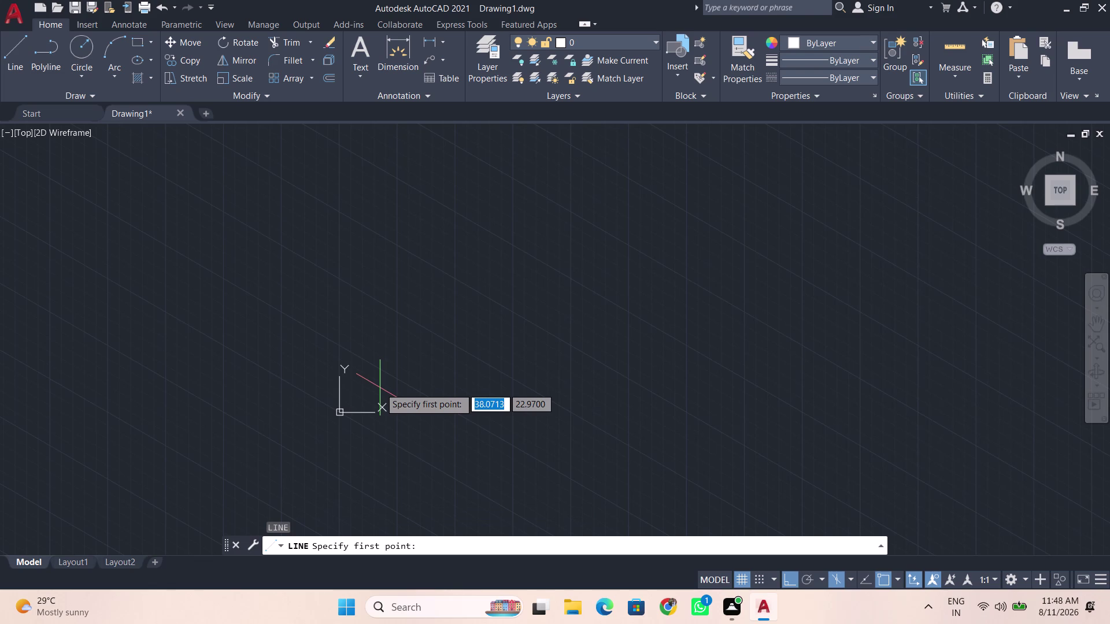
click(358, 342)
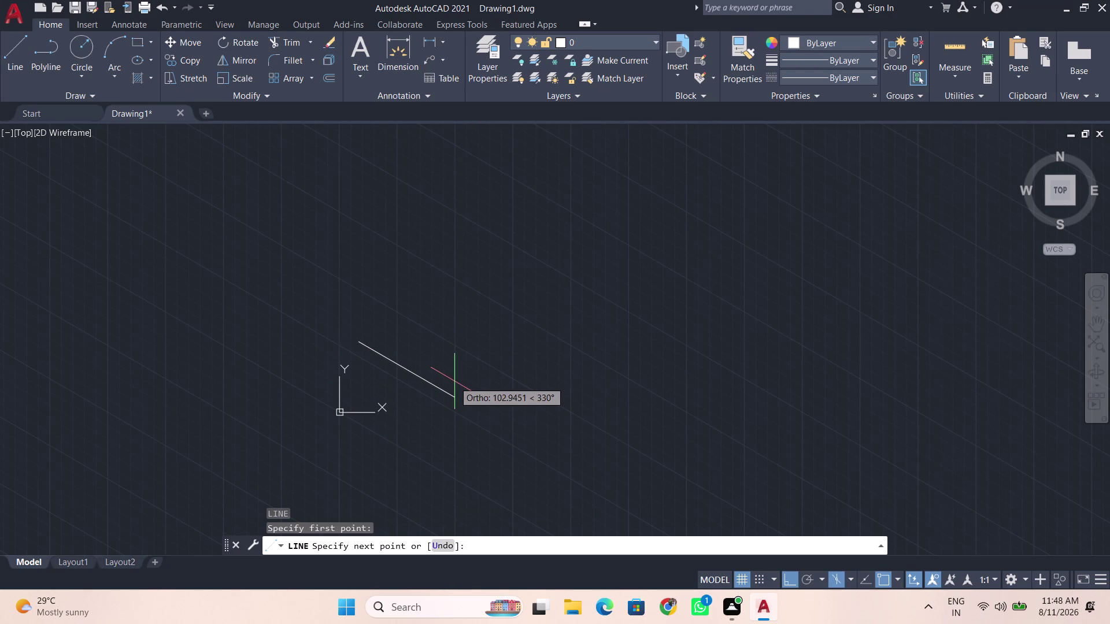
key(BackSpace)
key(BackSpace)
text(55)
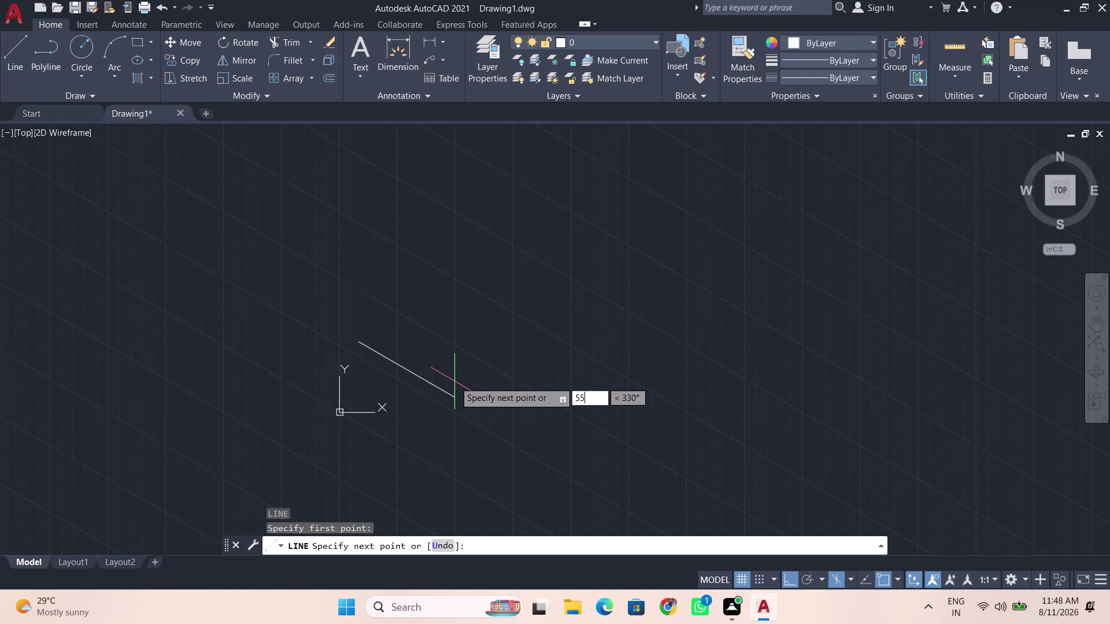
key(Return)
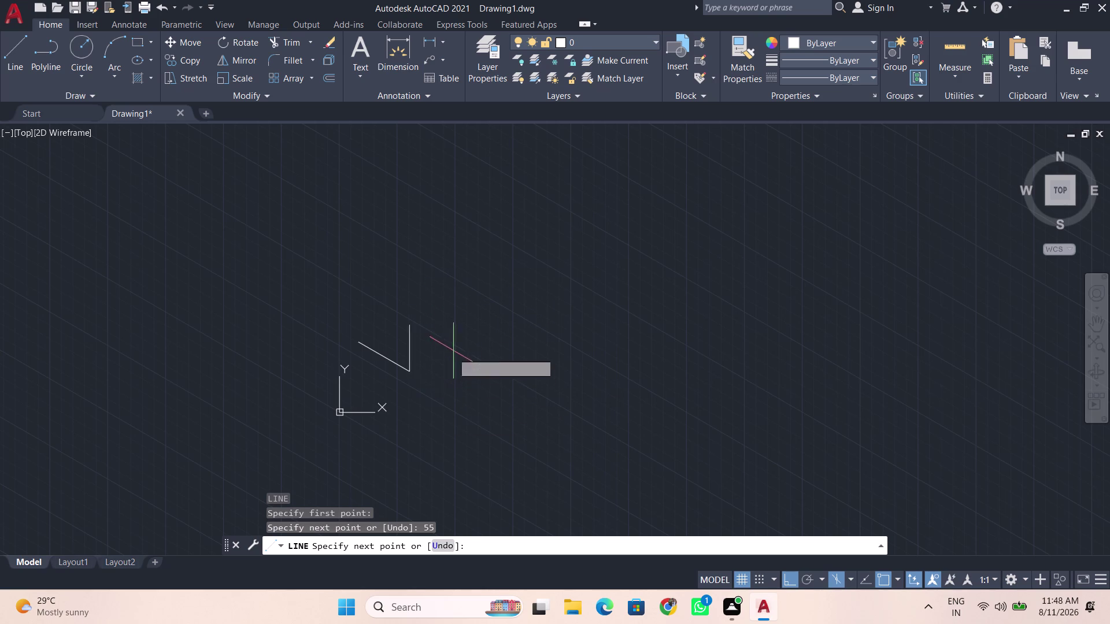
Add the 35-unit vertical edge at 90° and end the line command.
scroll(up, 3)
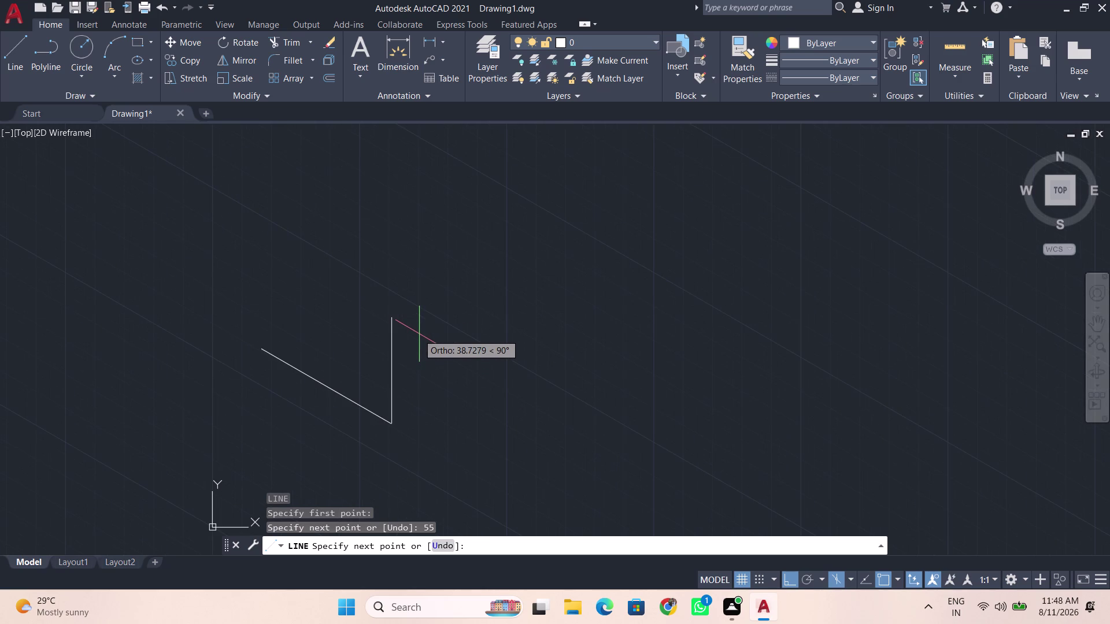
key(BackSpace)
text(3)
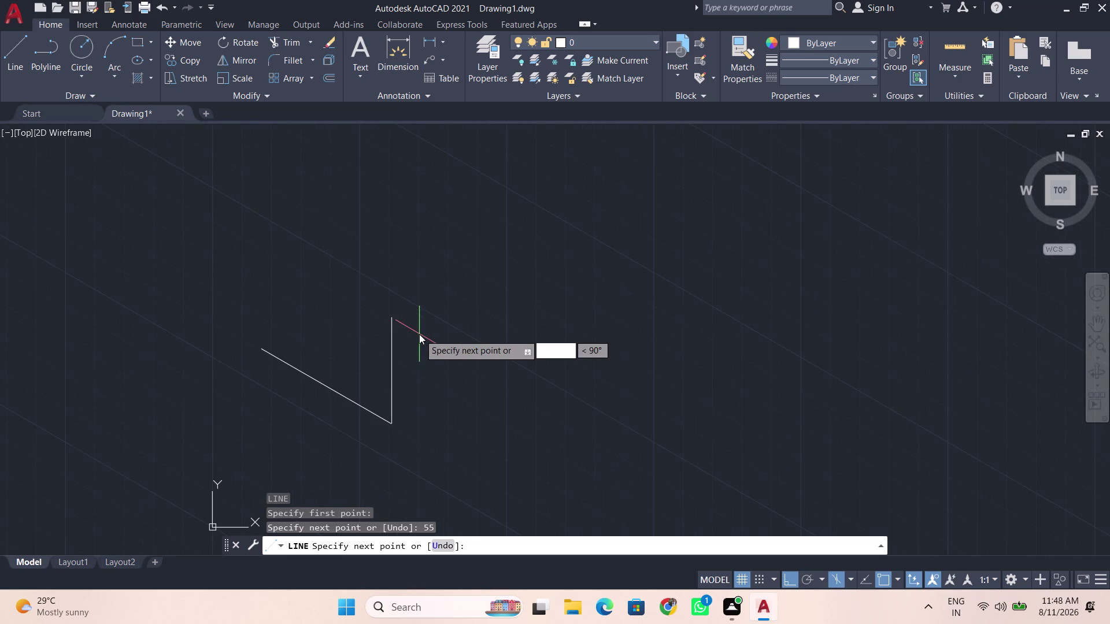
text(4)
key(BackSpace)
key(5)
key(Return)
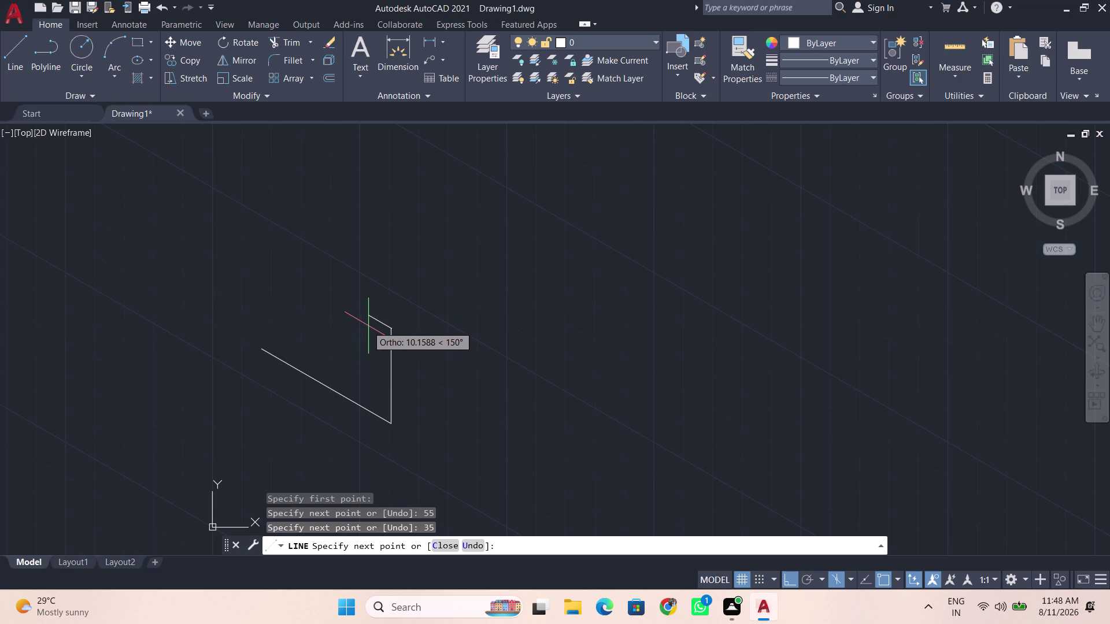
key(space)
Draw an 80-unit vertical edge upward from the base's left endpoint.
key(l)
key(Return)
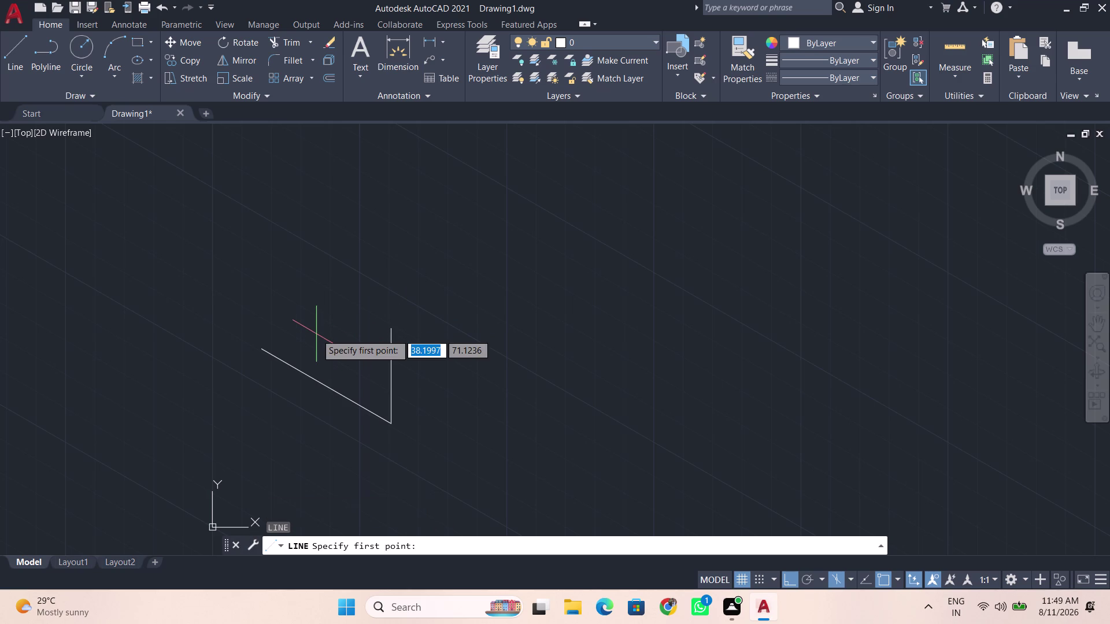
click(263, 349)
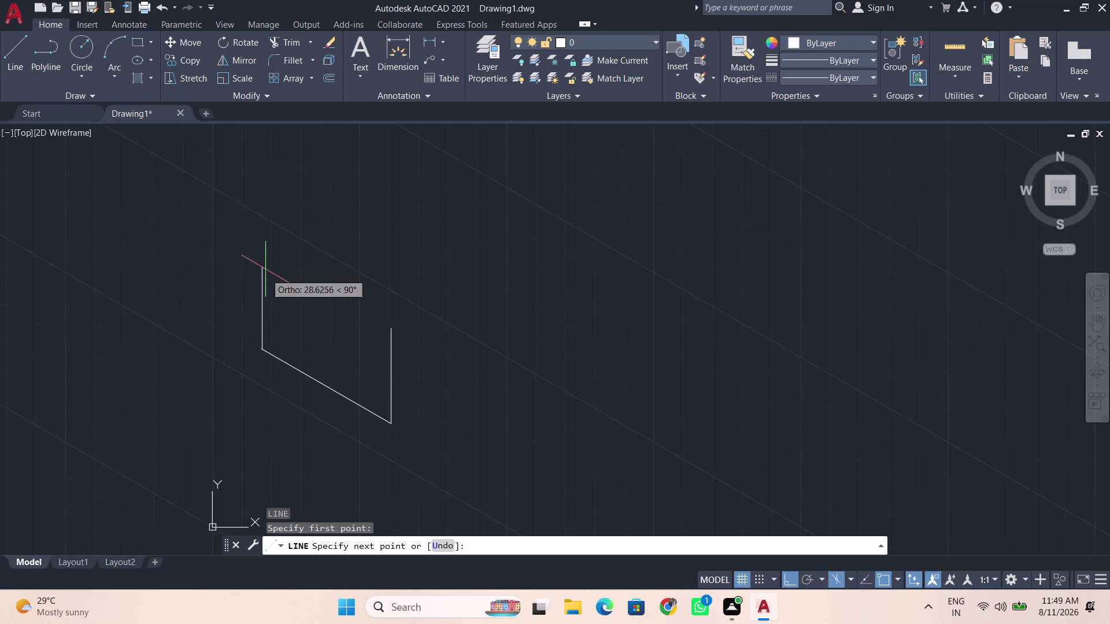
key(BackSpace)
key(BackSpace)
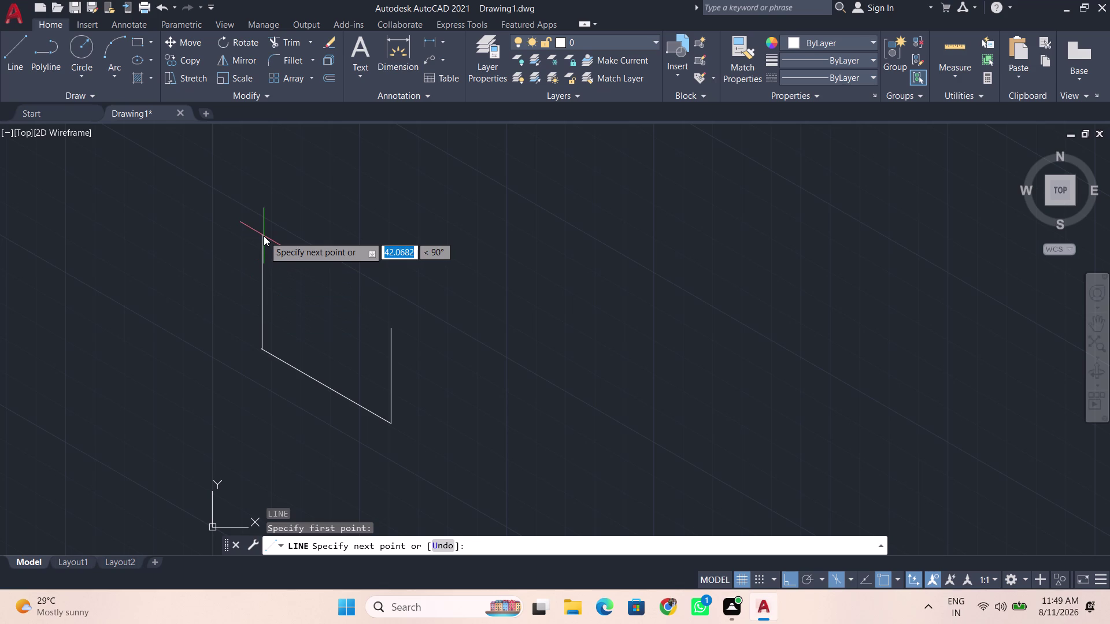
key(8)
key(0)
key(Return)
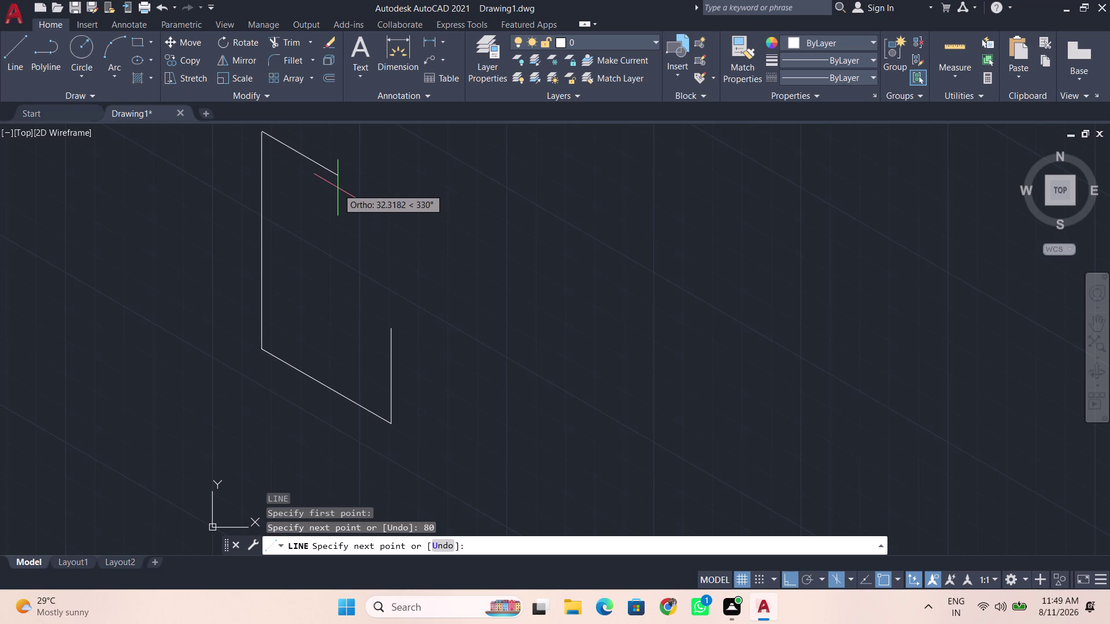
Continue with a 40-unit slanted top edge along 330°.
key(BackSpace)
key(BackSpace)
text(40)
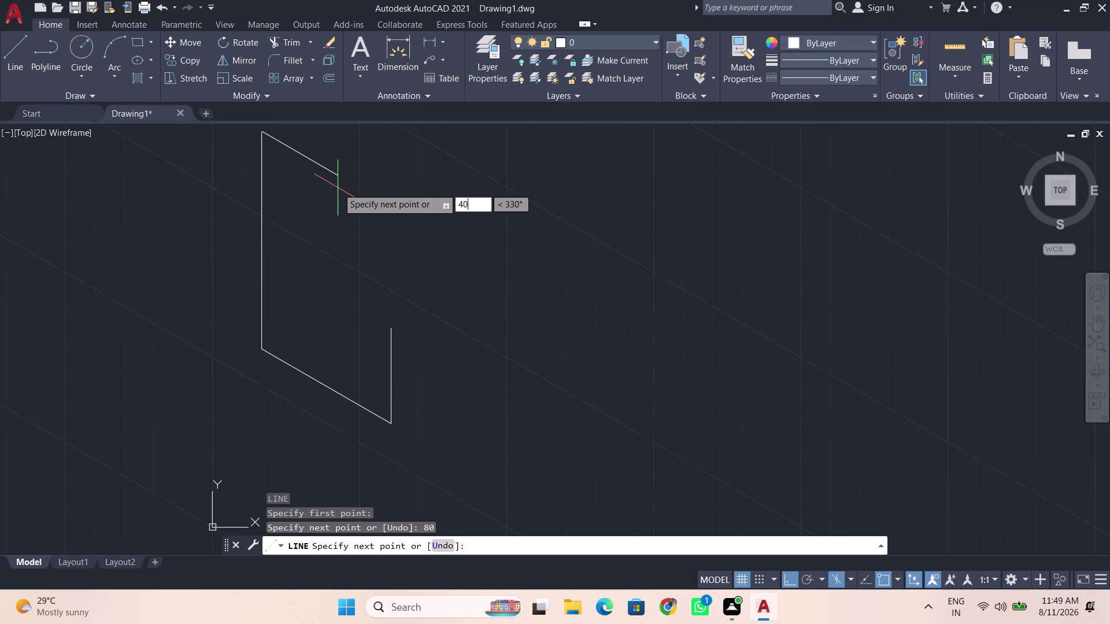
key(Return)
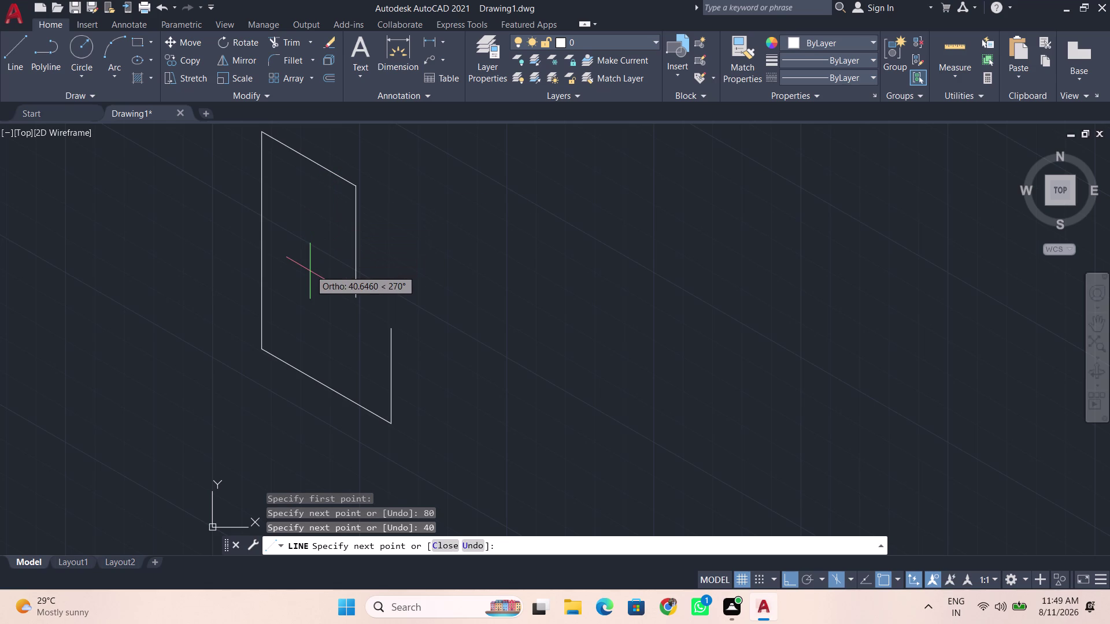